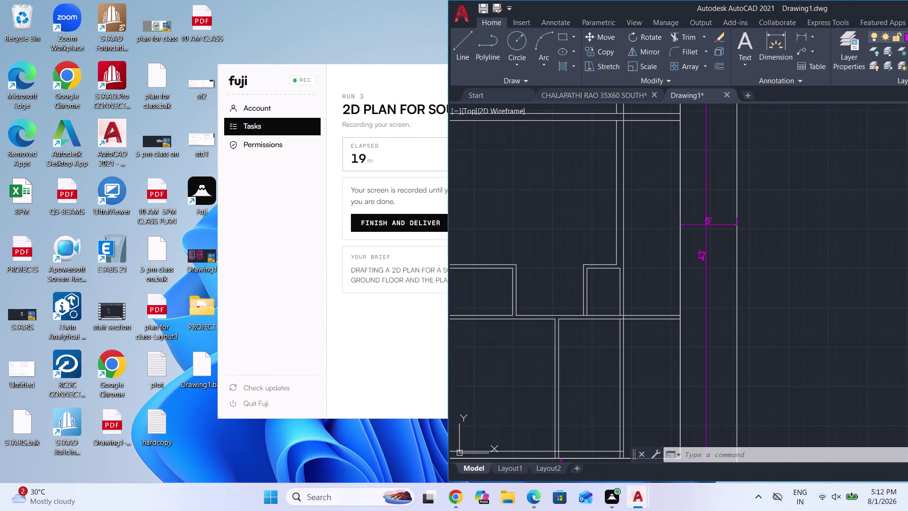
Bring the reference 35x60 floor plan PDF forward in Edge, zoom in, then fit the page.
click(528, 503)
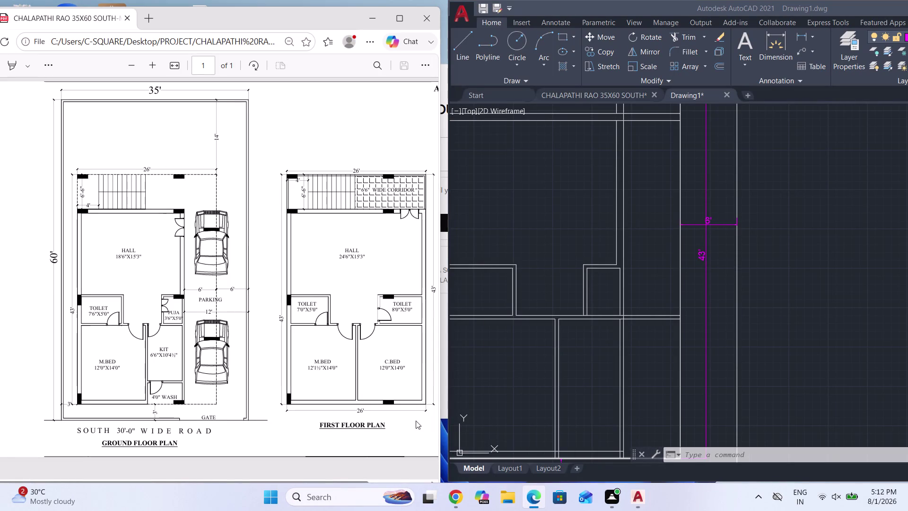
scroll(down, 3)
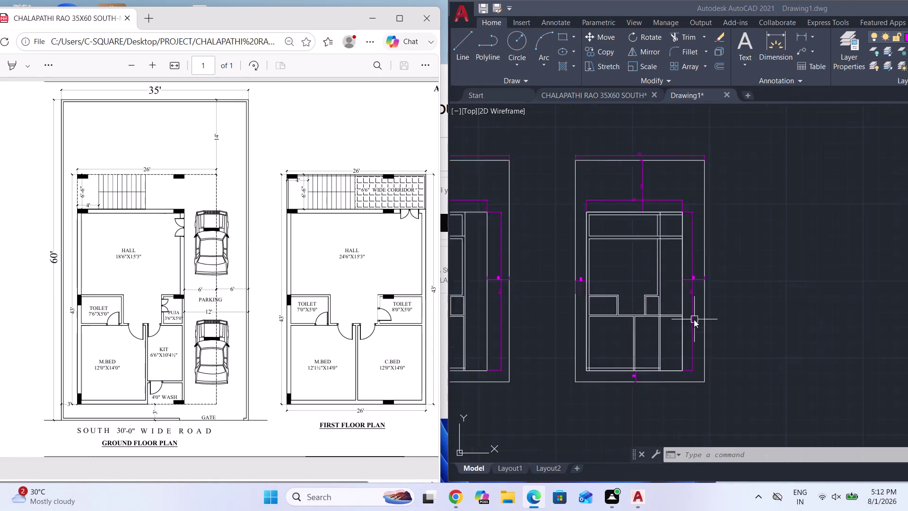
scroll(up, 3)
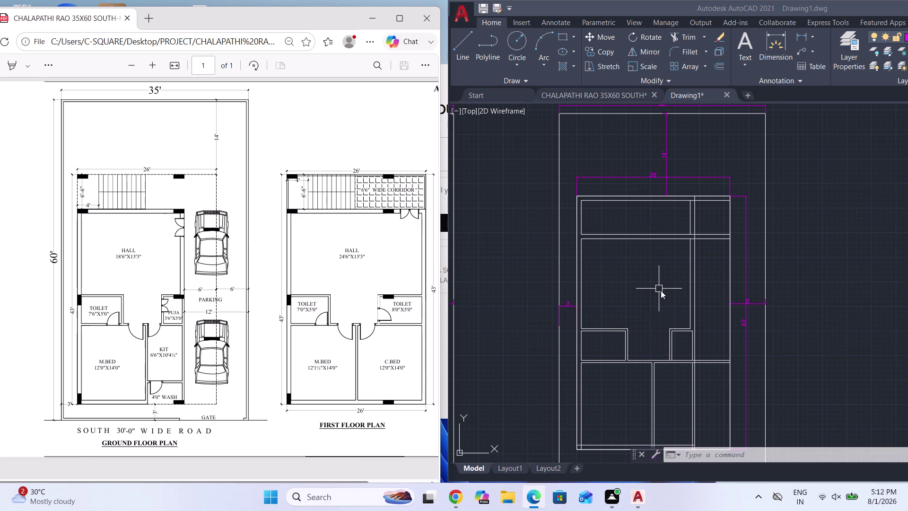
text(TR)
key(Return)
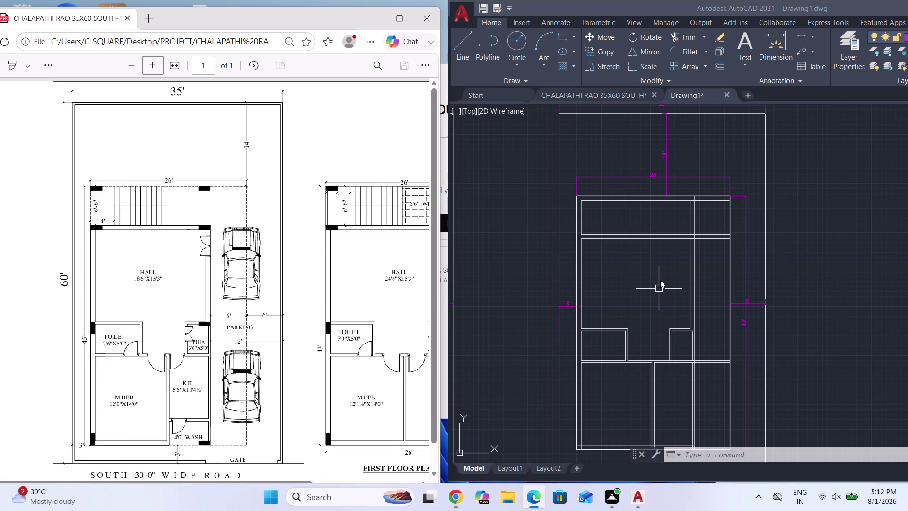
key(Return)
click(535, 236)
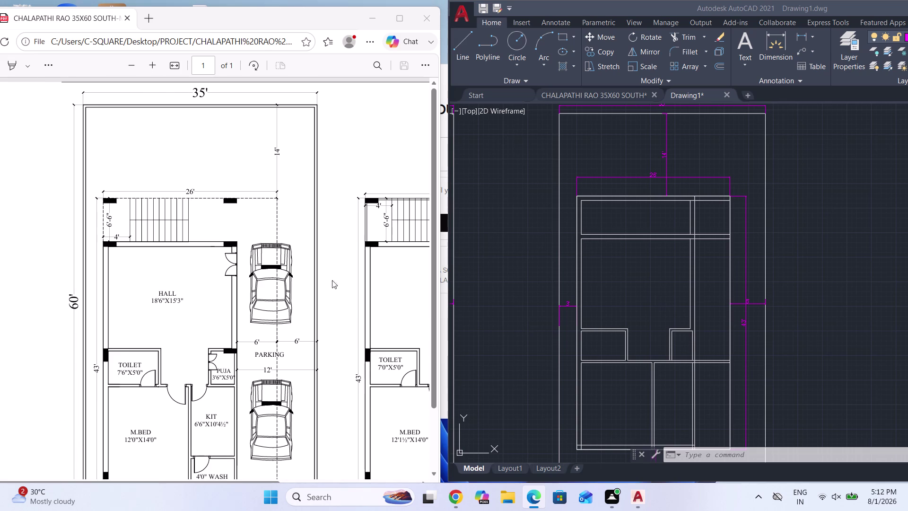
click(135, 64)
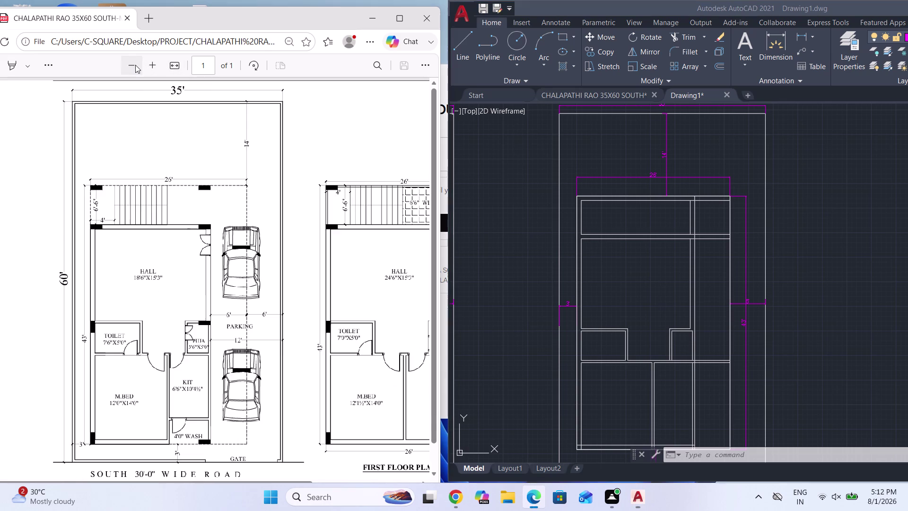
click(135, 65)
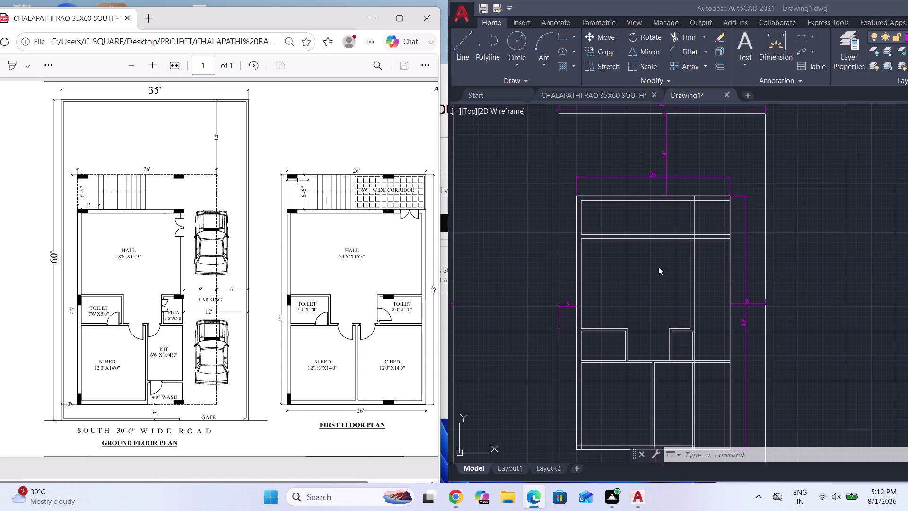
click(658, 269)
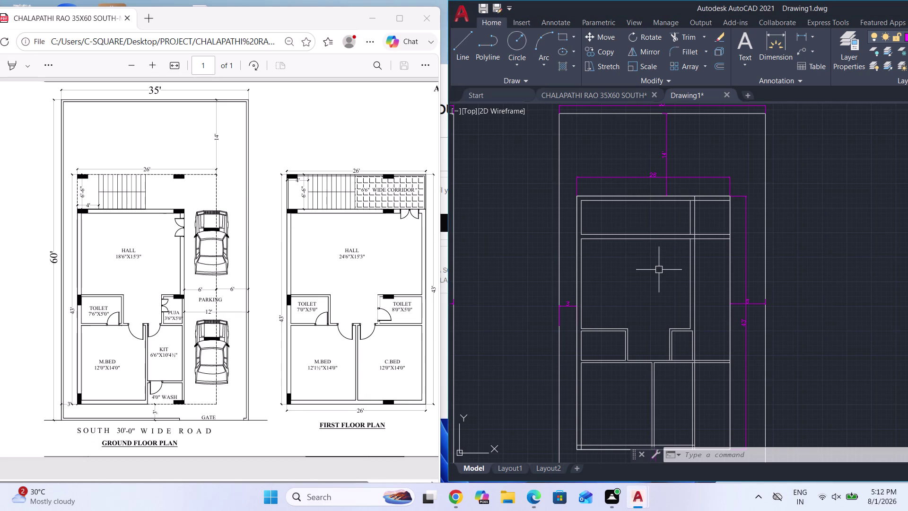
Trim two overhanging line ends near the top strip and a fenced group of lines.
text(TR)
key(Return)
key(Return)
scroll(up, 3)
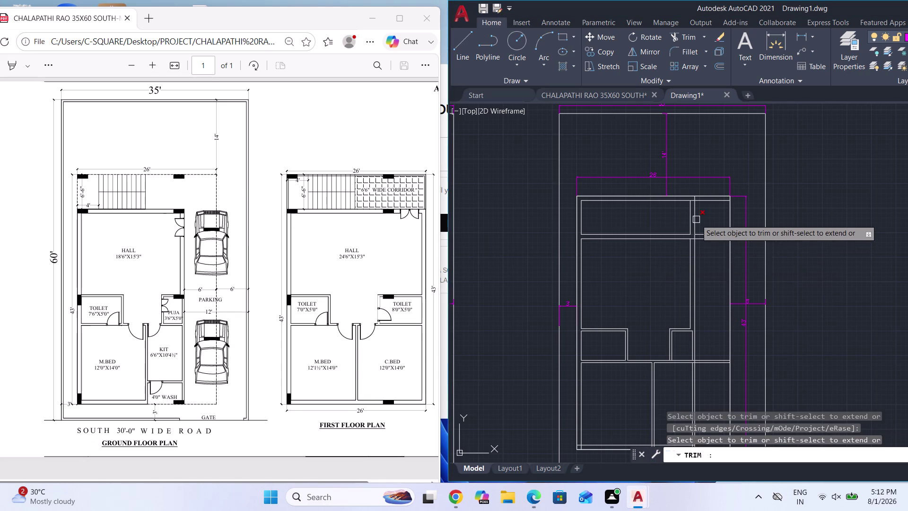
click(704, 216)
click(673, 216)
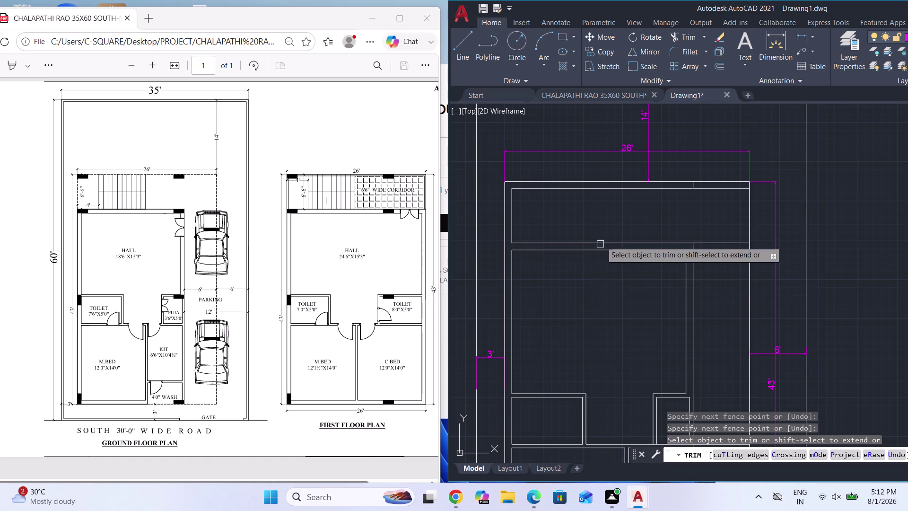
scroll(down, 3)
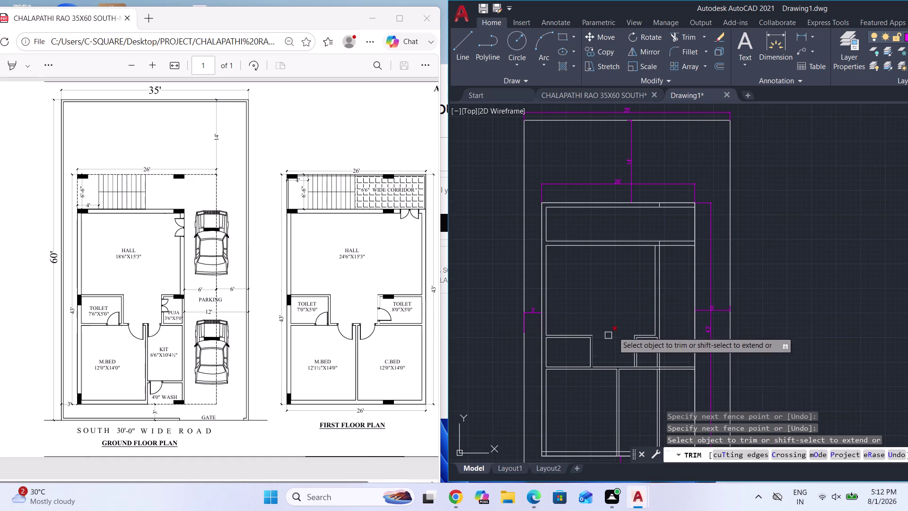
click(629, 300)
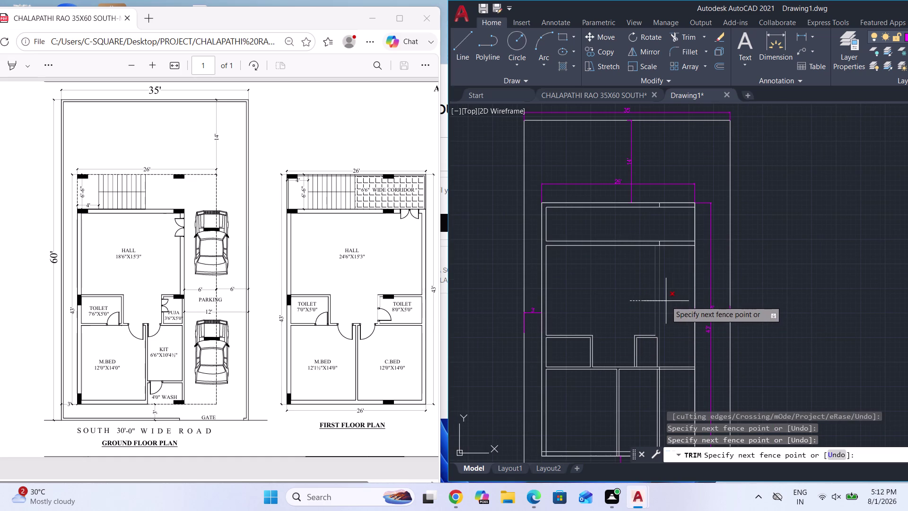
click(666, 301)
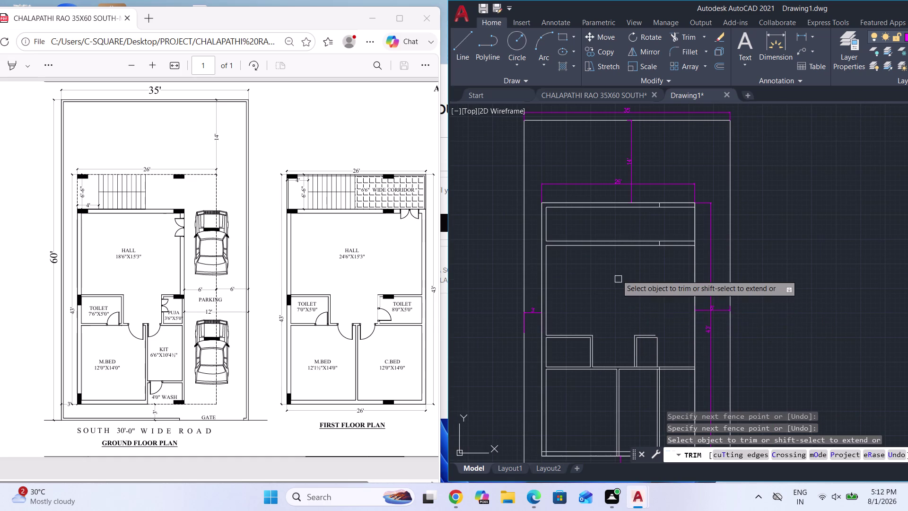
Fence-trim more crossed segments and trim two overhanging lines near the bottom wall.
scroll(down, 3)
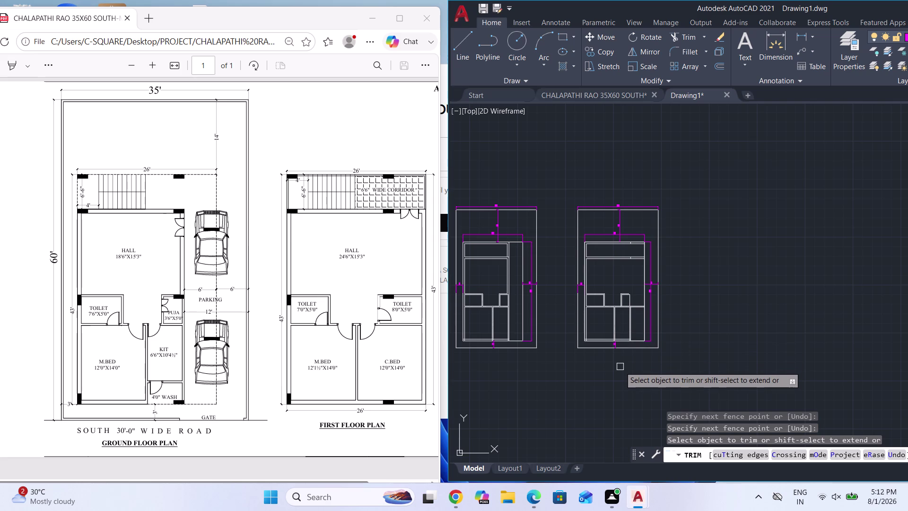
scroll(up, 3)
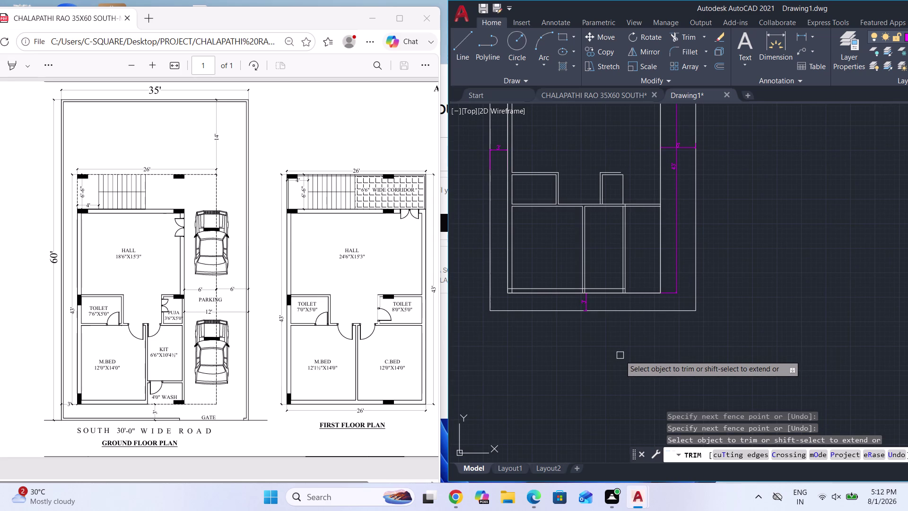
scroll(up, 3)
scroll(up, 3)
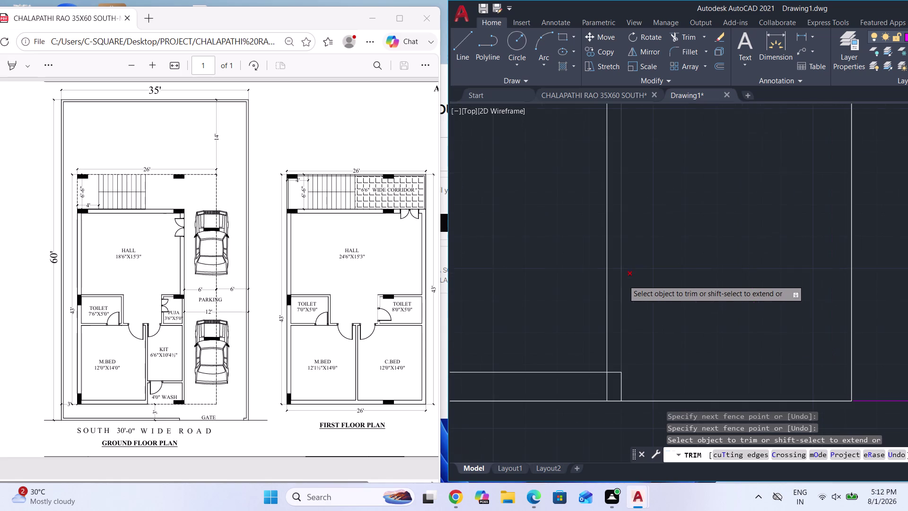
scroll(down, 3)
scroll(down, 3)
click(644, 288)
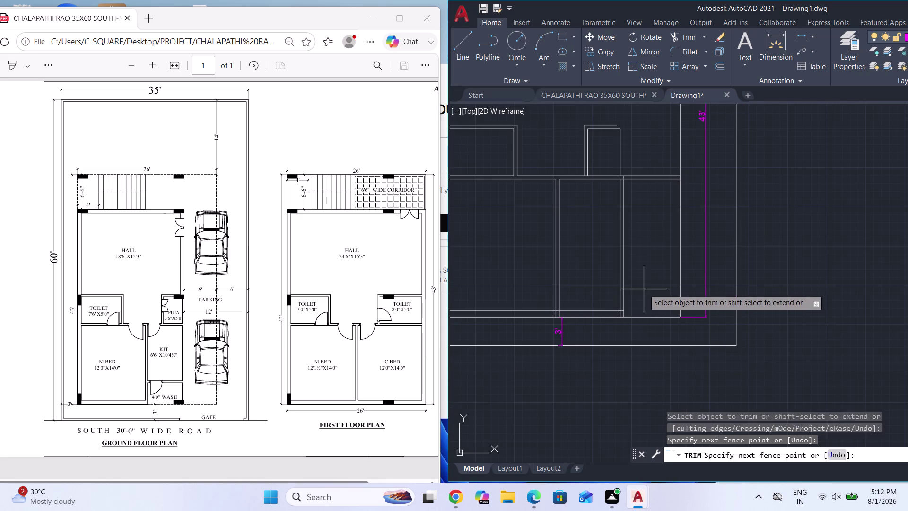
click(607, 264)
scroll(up, 3)
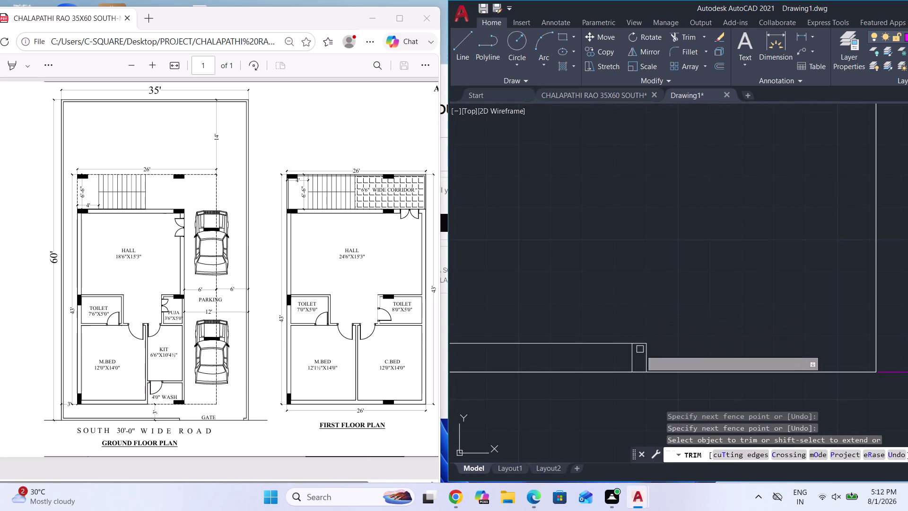
scroll(up, 3)
click(675, 366)
click(610, 371)
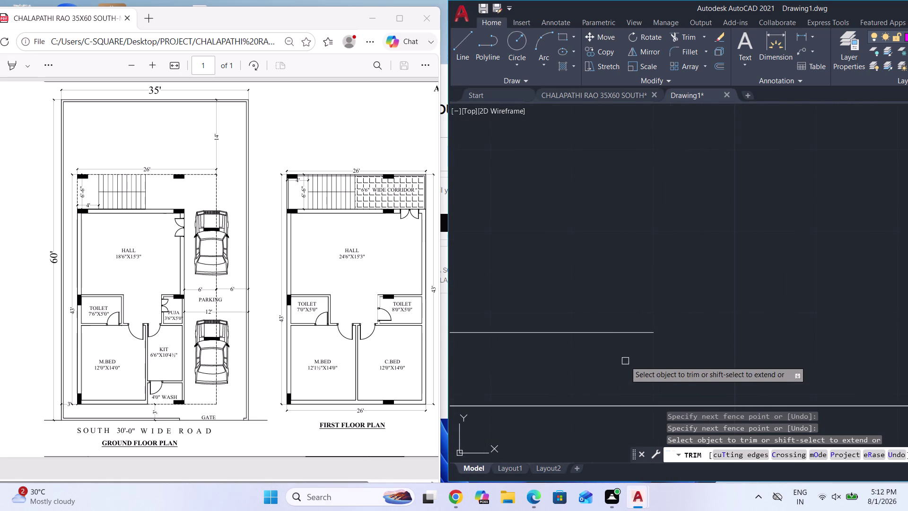
scroll(down, 3)
key(Escape)
Extend the lower horizontal wall line to its boundary.
text(EX)
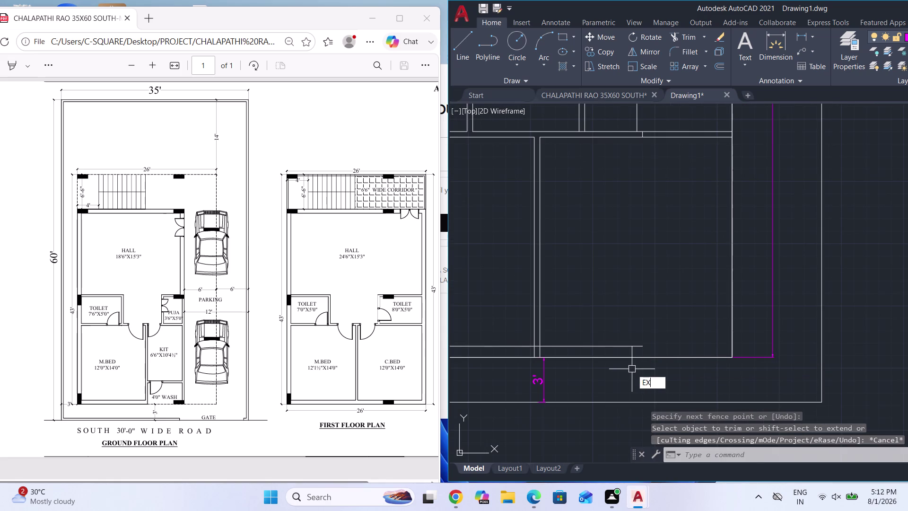
key(Return)
key(Return)
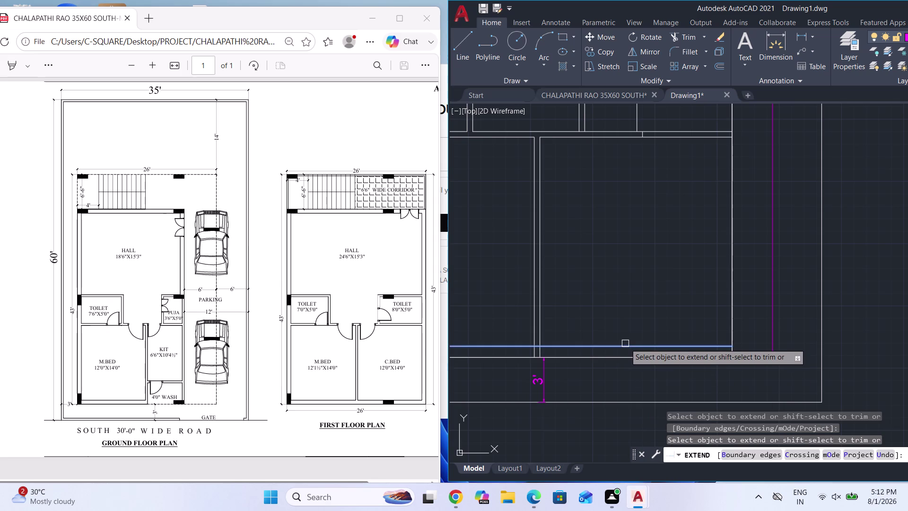
click(625, 344)
scroll(down, 3)
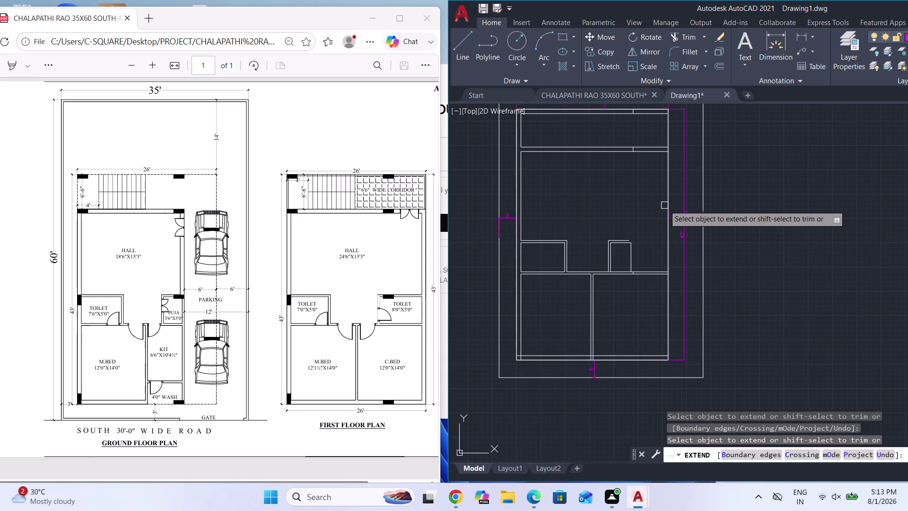
key(Escape)
Offset the right wall line by 9" toward the inside.
key(o)
key(Return)
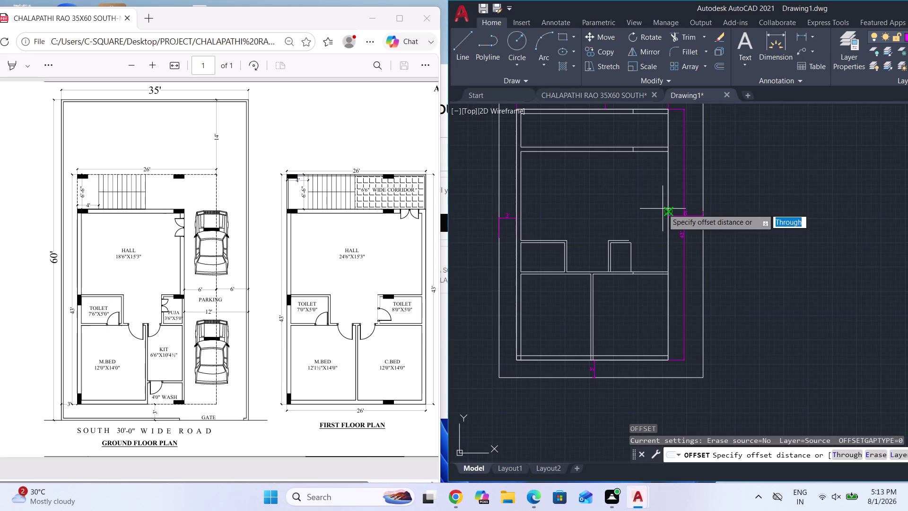
key(9)
key(shift+quotedbl)
key(Return)
click(666, 208)
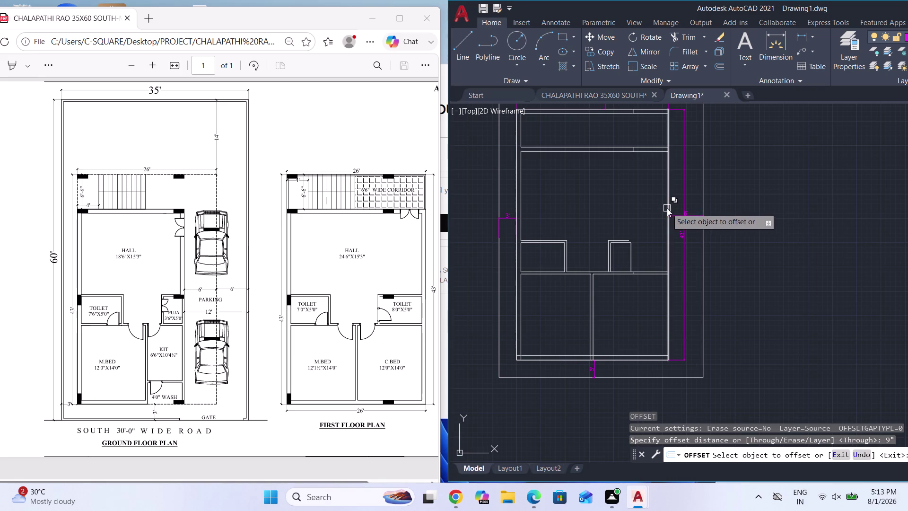
click(707, 252)
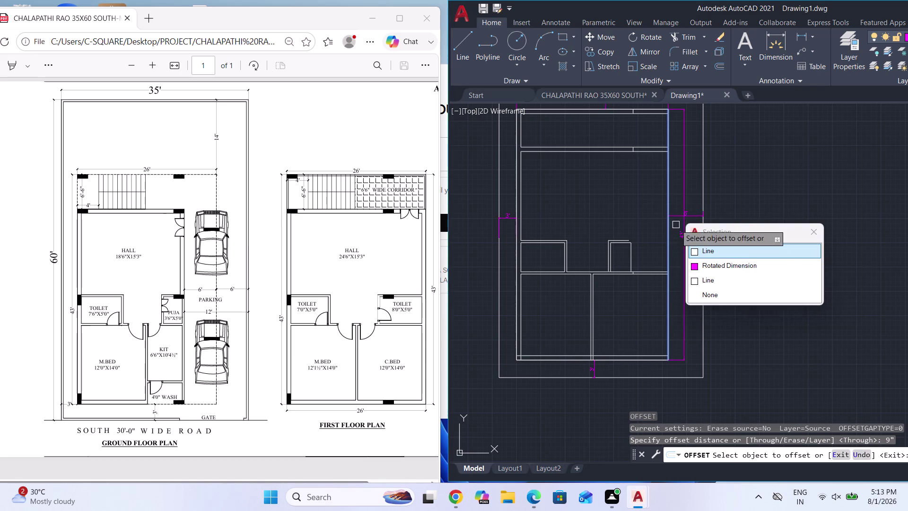
click(709, 252)
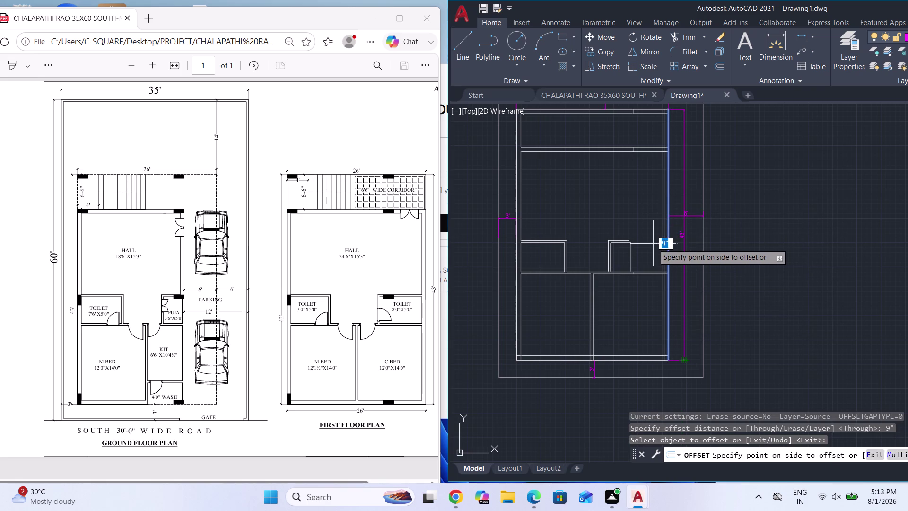
click(653, 243)
key(Escape)
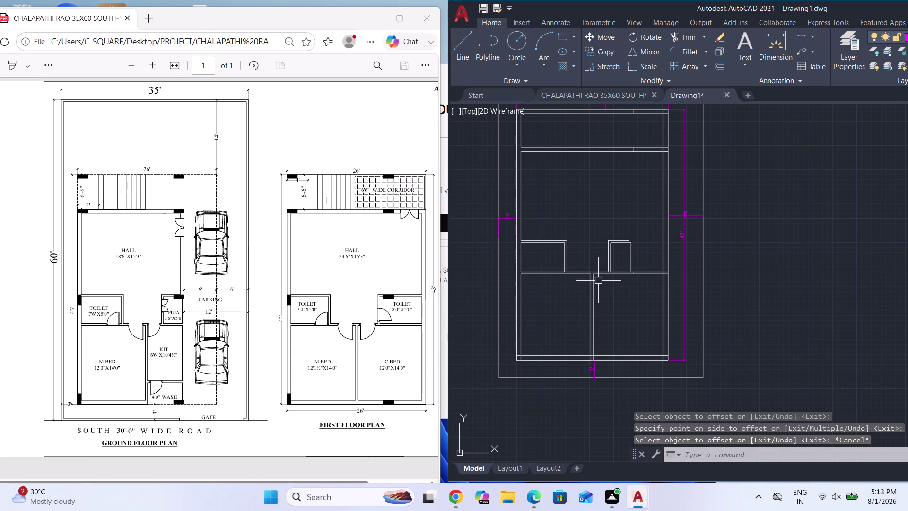
scroll(up, 3)
Erase the stray short line beside the small box.
click(661, 270)
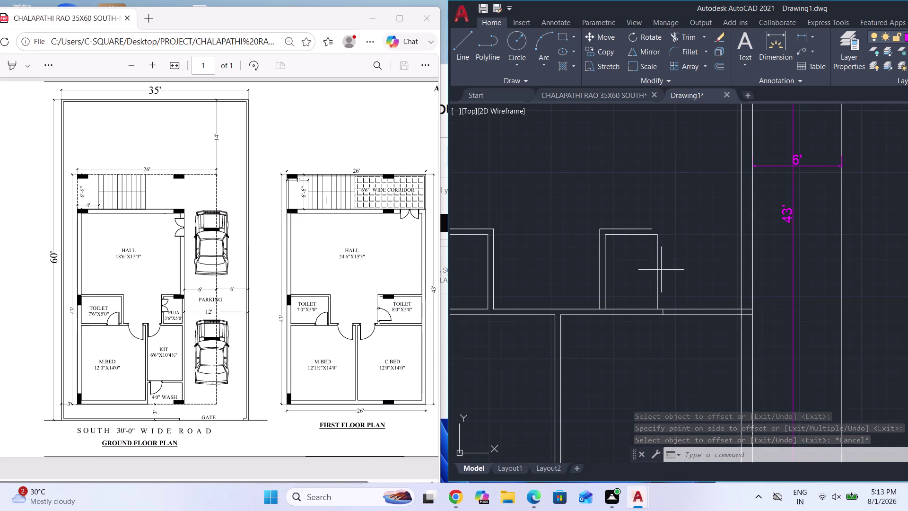
click(651, 271)
key(Delete)
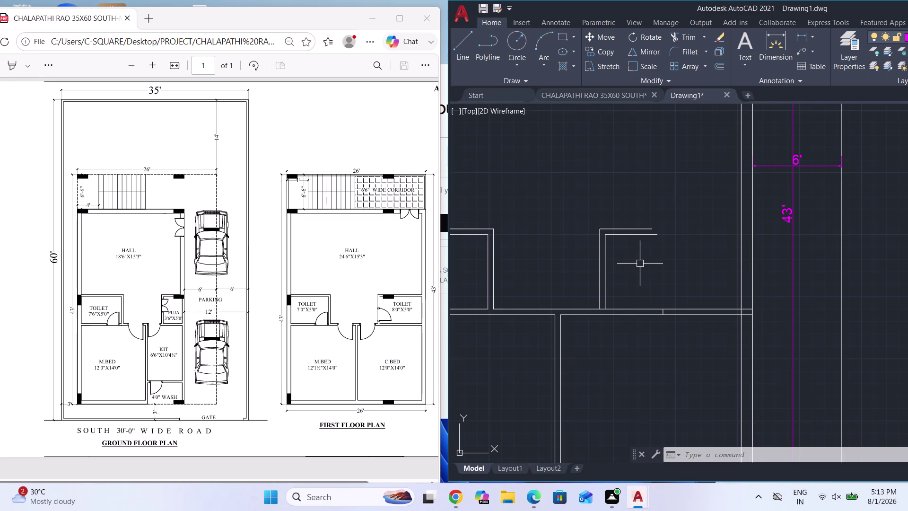
scroll(down, 3)
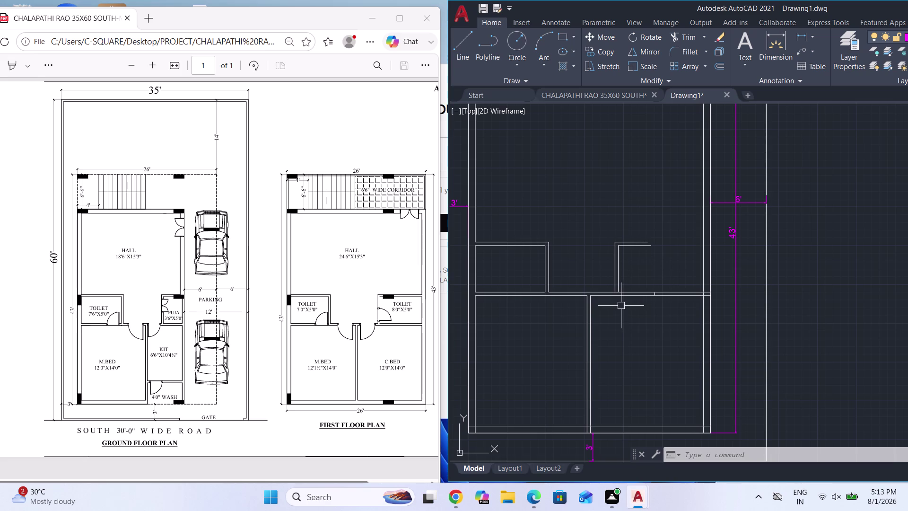
scroll(up, 3)
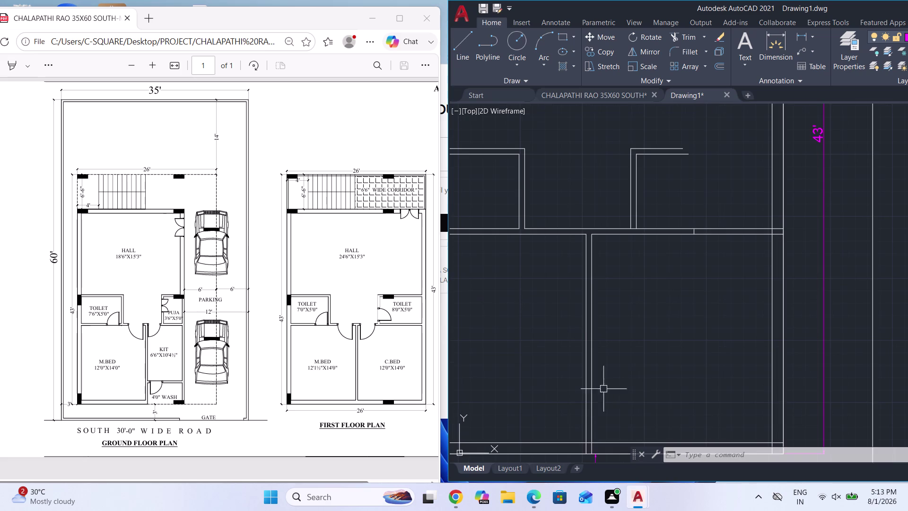
Select the vertical partition and cross-wall lines to check them, then clear the selection.
click(626, 380)
click(565, 362)
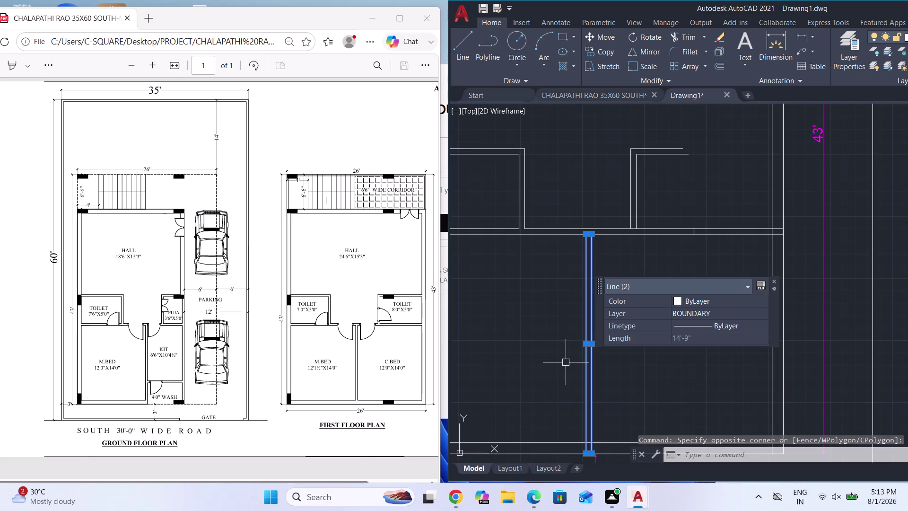
key(Escape)
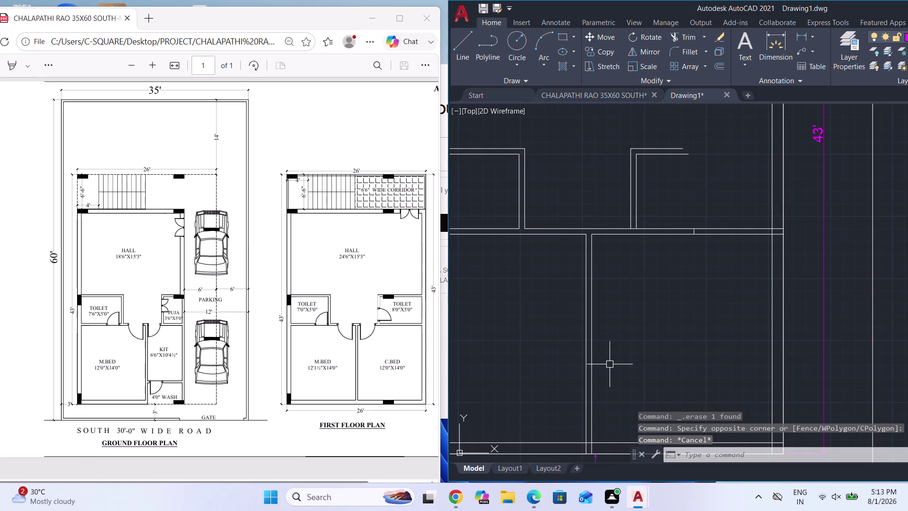
scroll(down, 3)
click(611, 380)
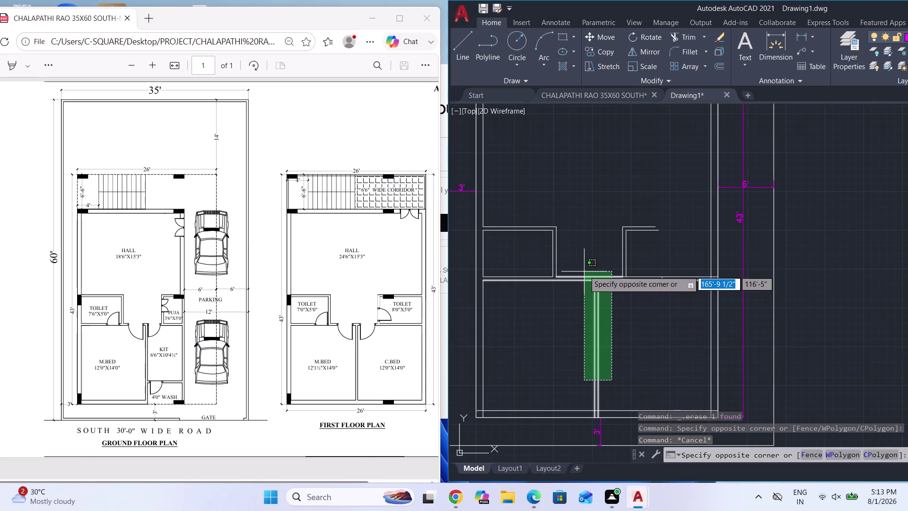
click(583, 269)
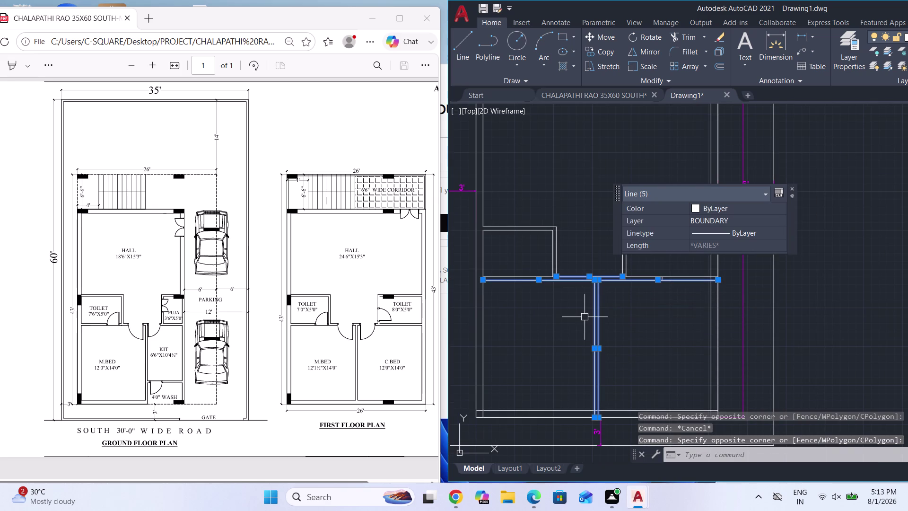
key(s)
key(Escape)
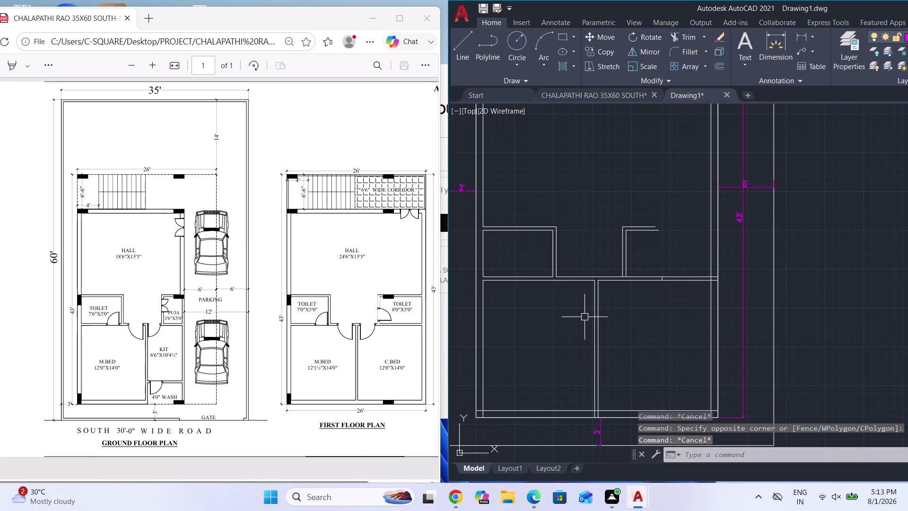
click(799, 34)
scroll(up, 3)
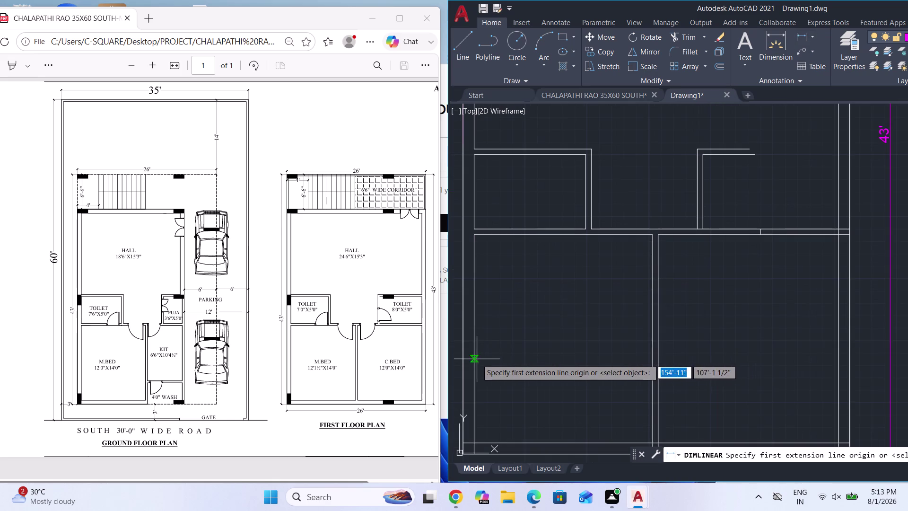
click(475, 352)
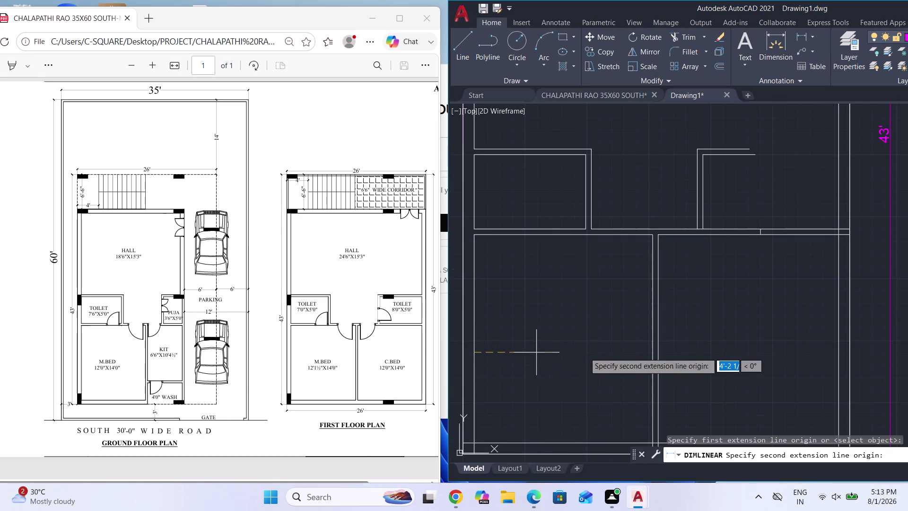
click(651, 349)
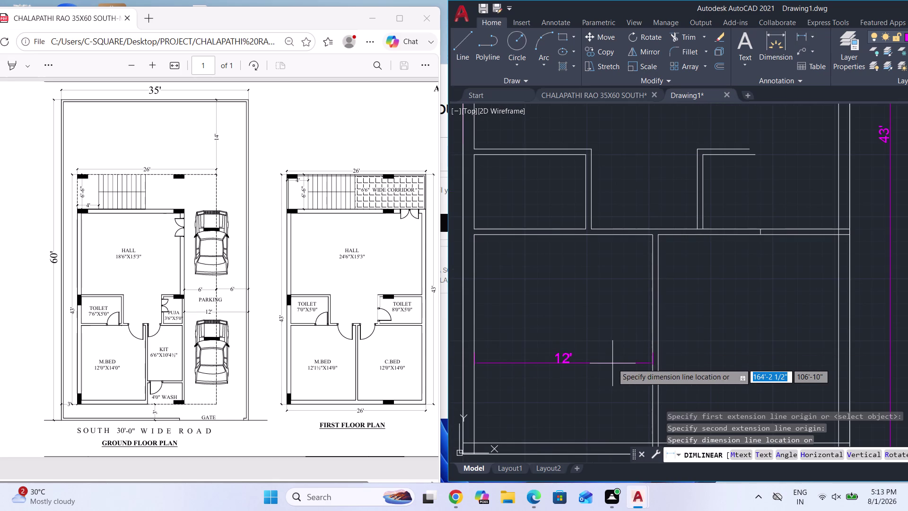
key(space)
scroll(down, 3)
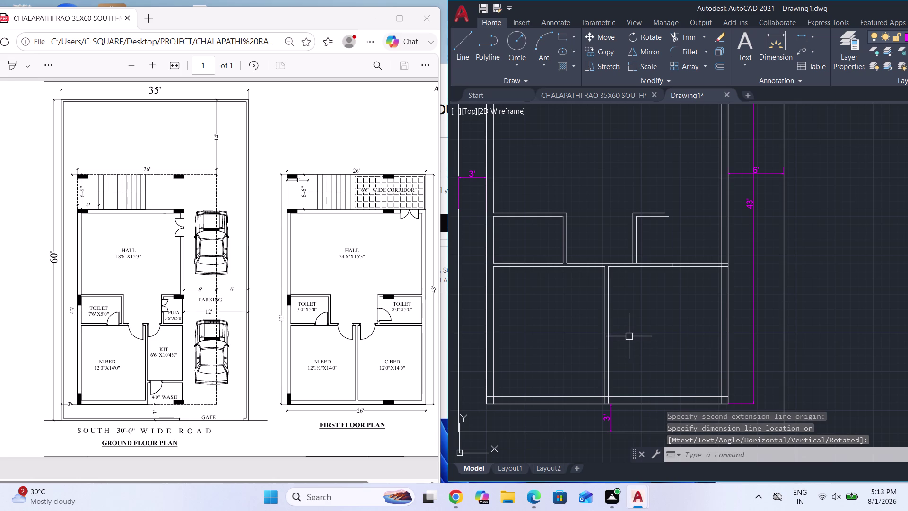
scroll(up, 3)
key(space)
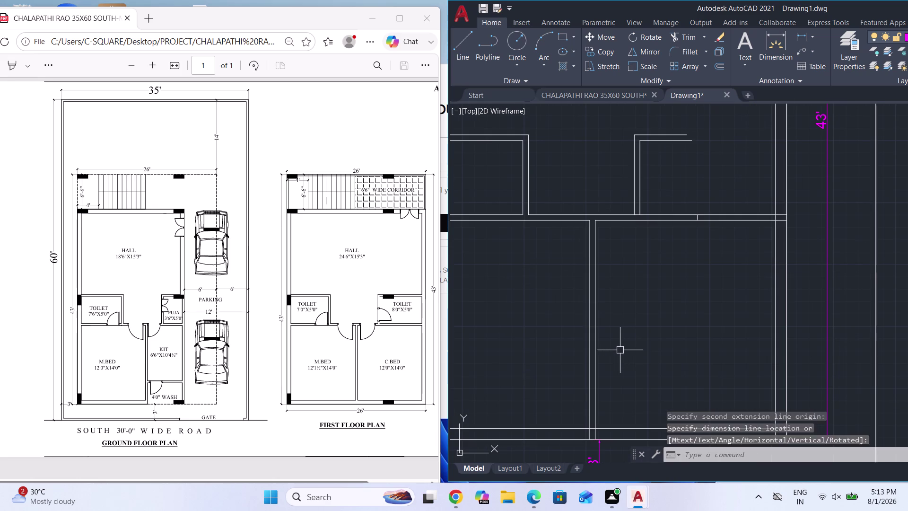
scroll(up, 3)
click(591, 336)
scroll(down, 3)
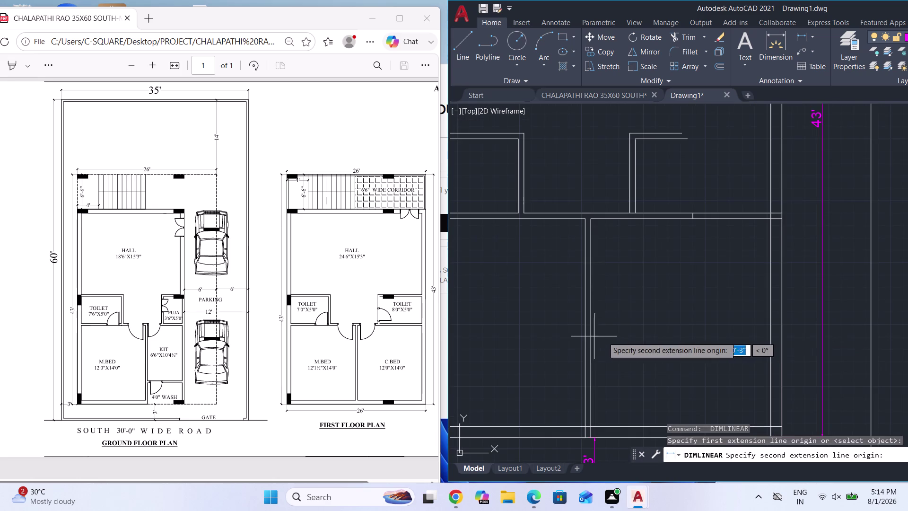
click(770, 337)
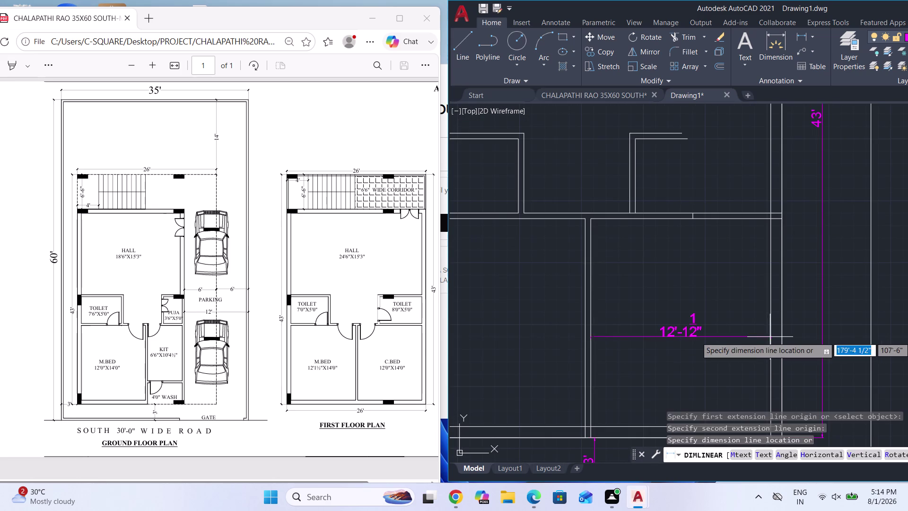
key(space)
click(629, 345)
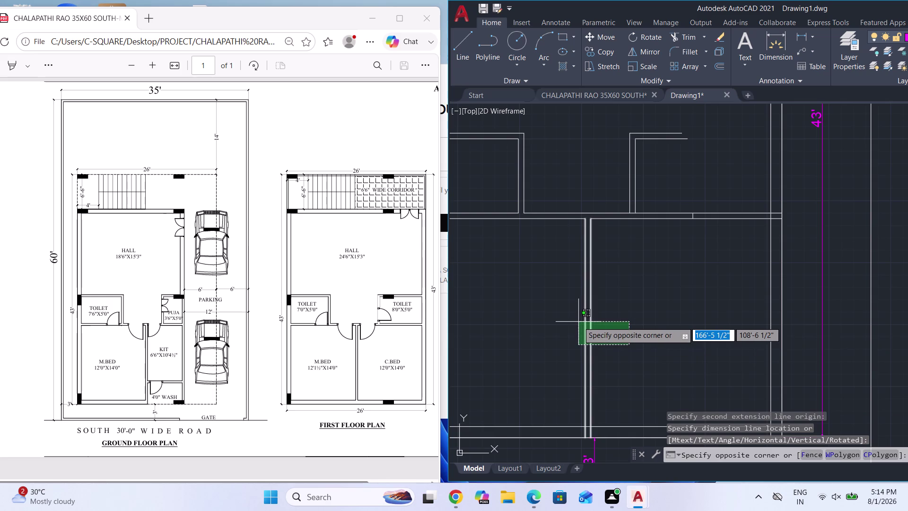
click(567, 211)
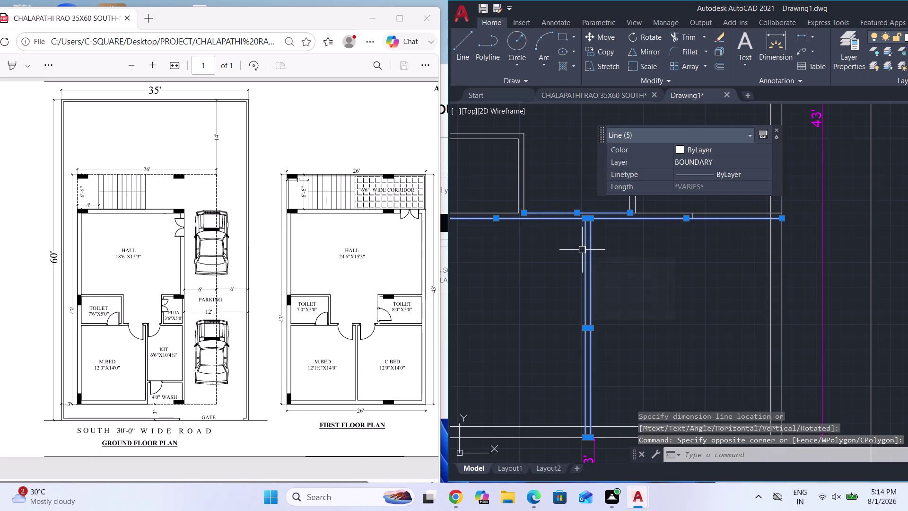
Select both vertical partition lines of the lower rooms and start a move.
key(Escape)
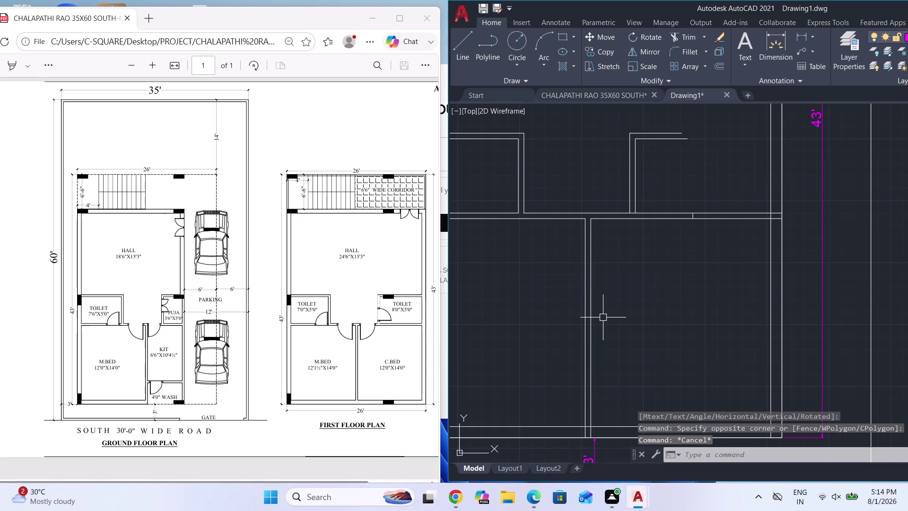
click(603, 317)
click(584, 306)
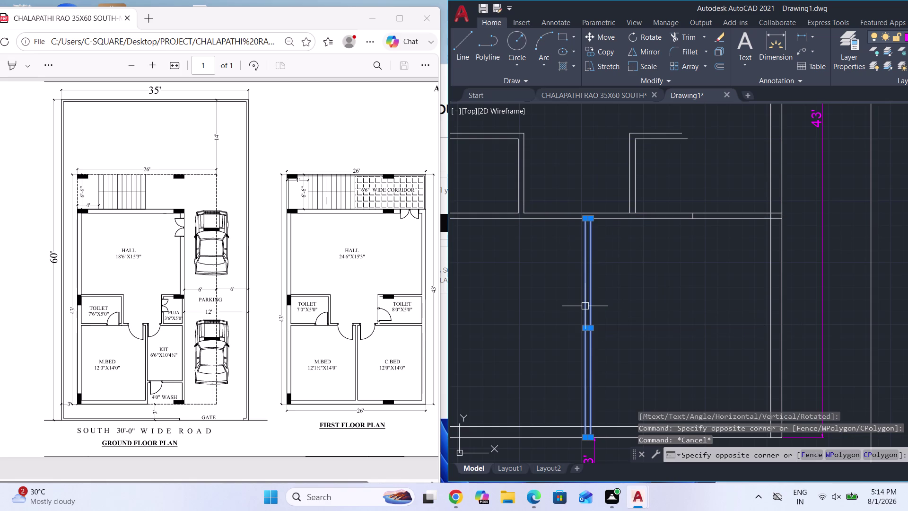
key(m)
key(Return)
scroll(down, 3)
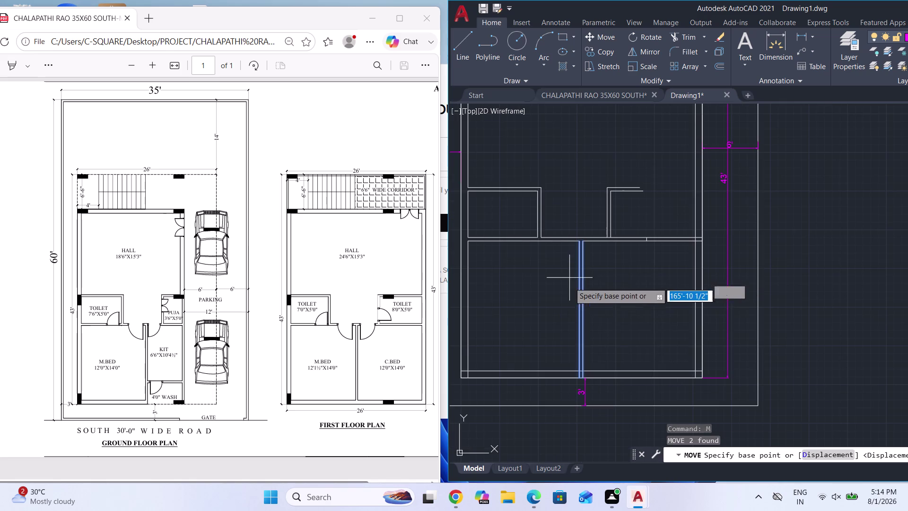
scroll(up, 3)
scroll(up, 3)
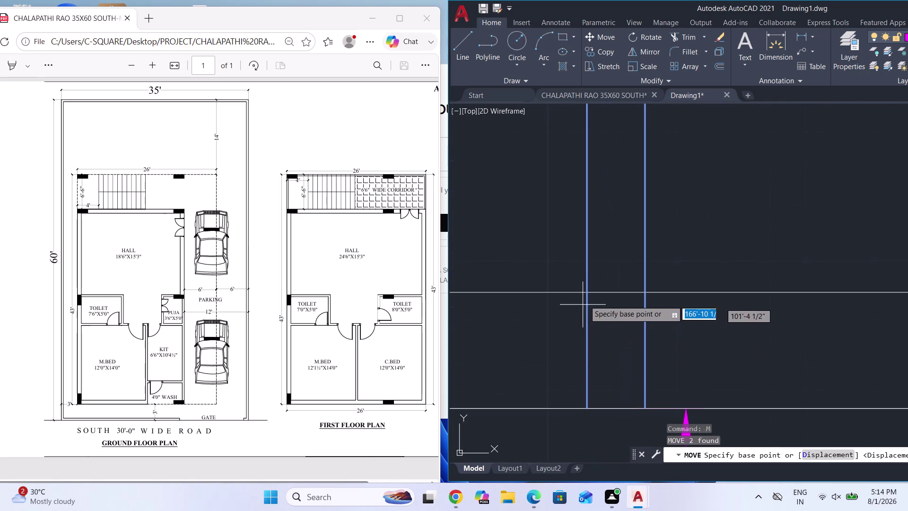
Move the selected partition lines 1.5" from a picked base point.
click(586, 292)
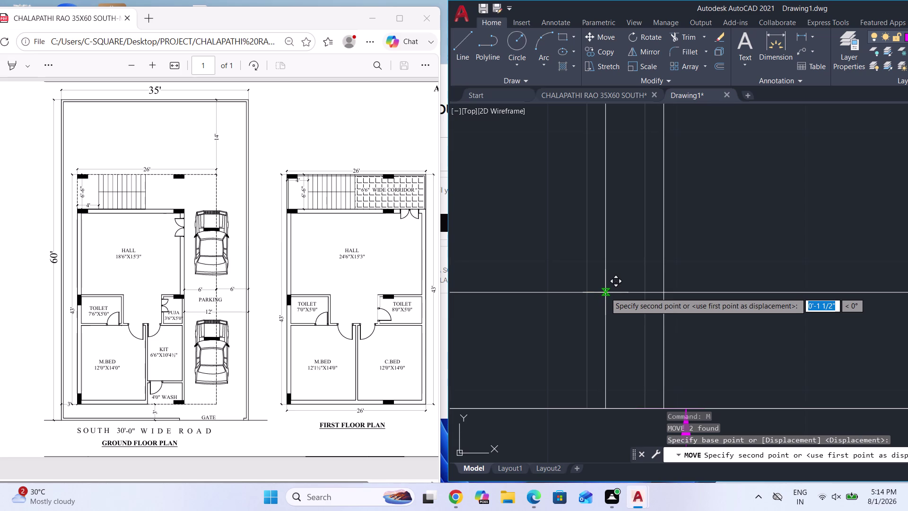
key(1)
key(period)
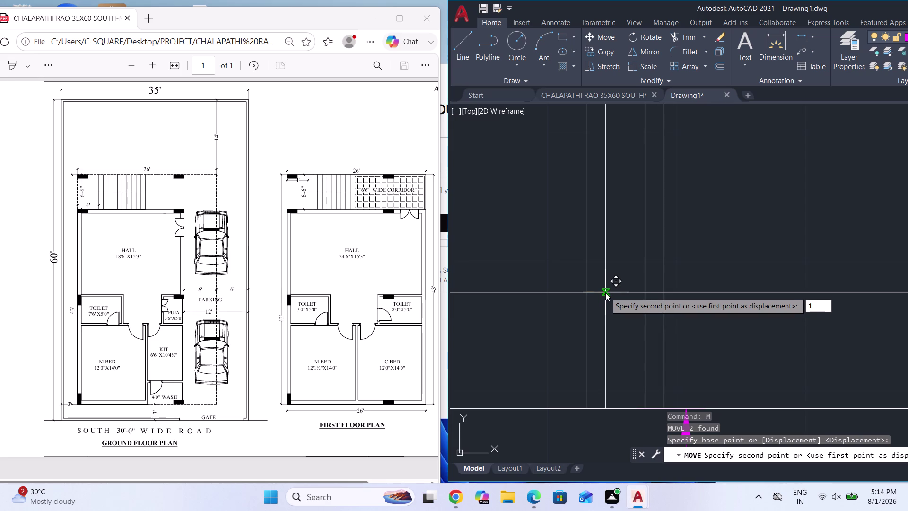
key(5)
key(shift+quotedbl)
key(Return)
scroll(down, 3)
key(Escape)
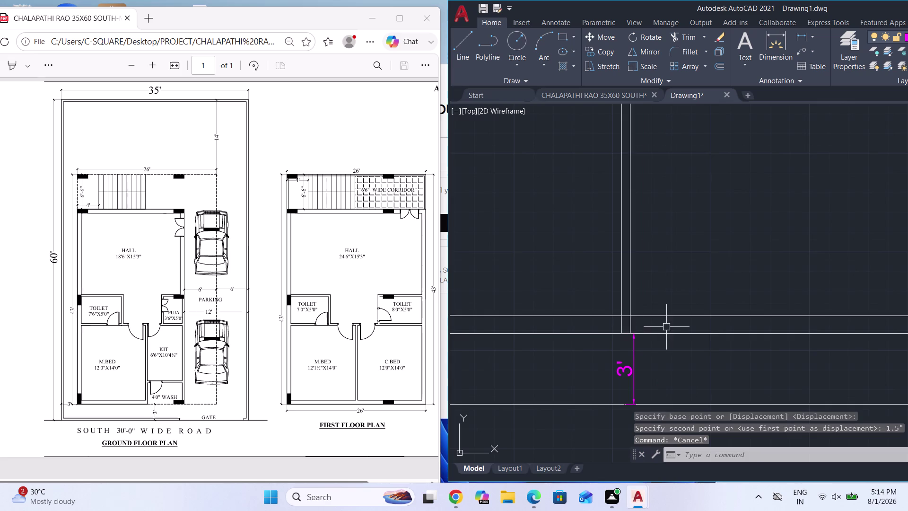
scroll(down, 3)
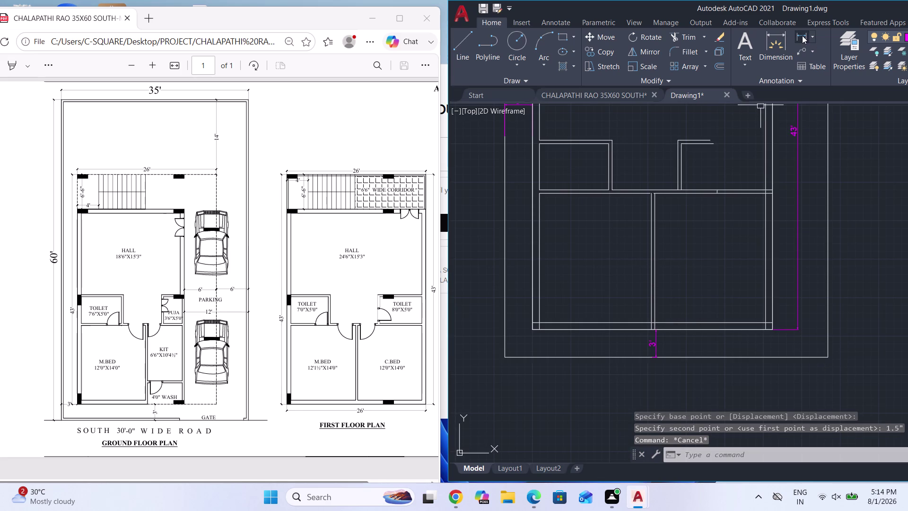
click(802, 36)
click(539, 246)
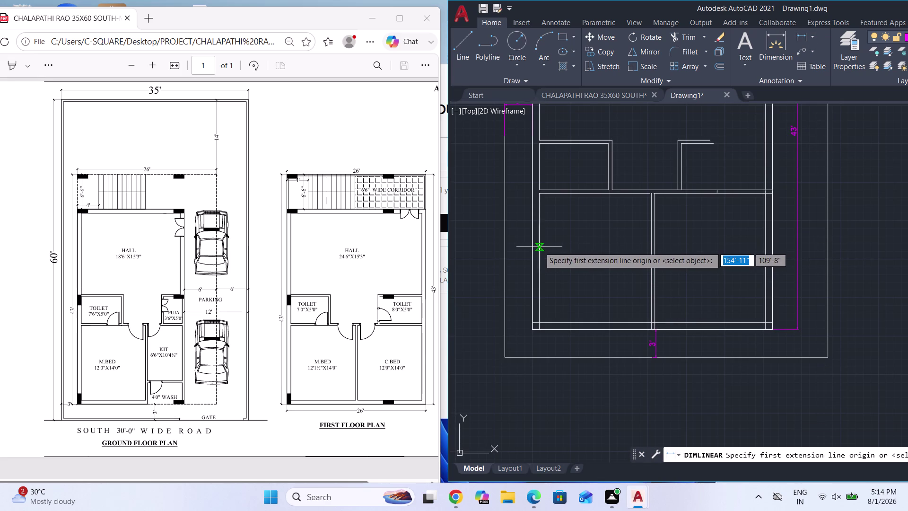
click(649, 249)
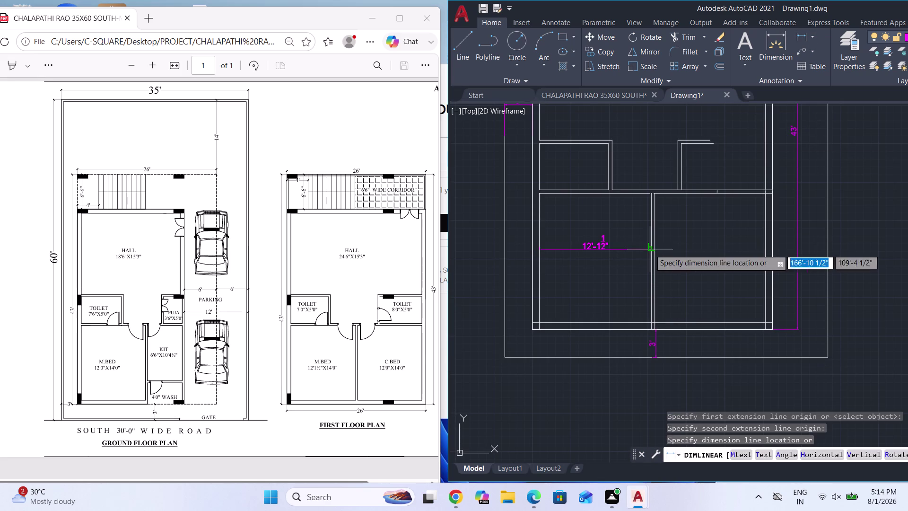
key(Escape)
scroll(down, 3)
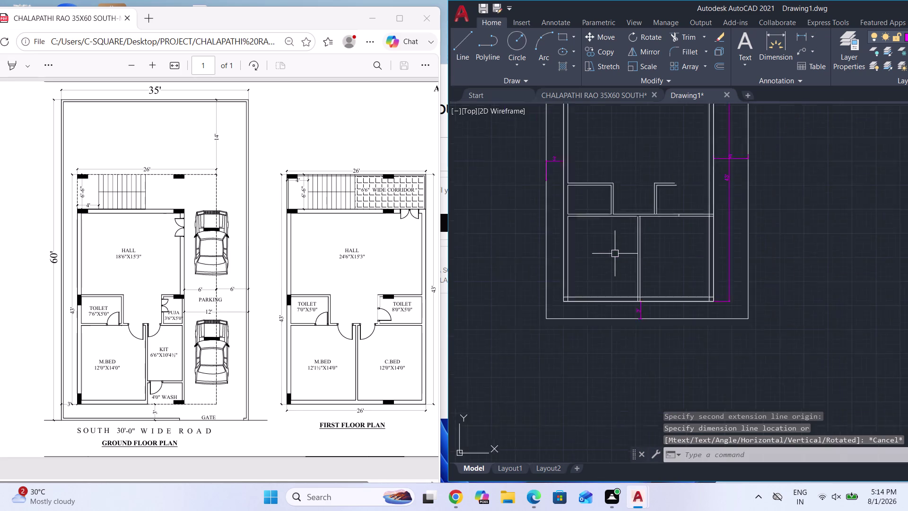
key(space)
scroll(up, 3)
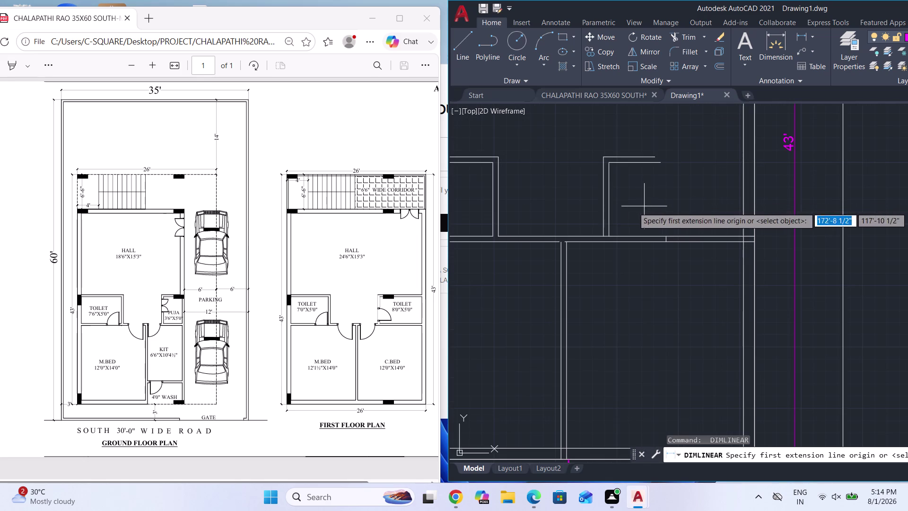
click(609, 198)
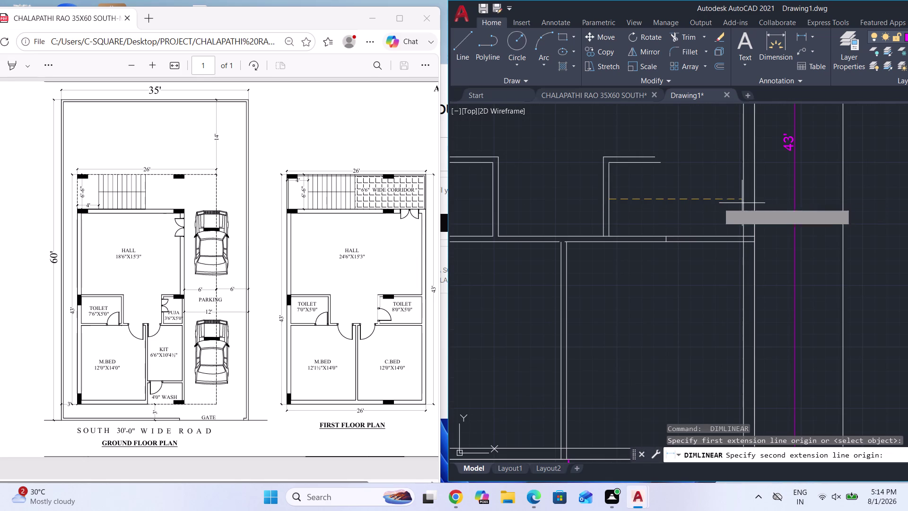
click(744, 202)
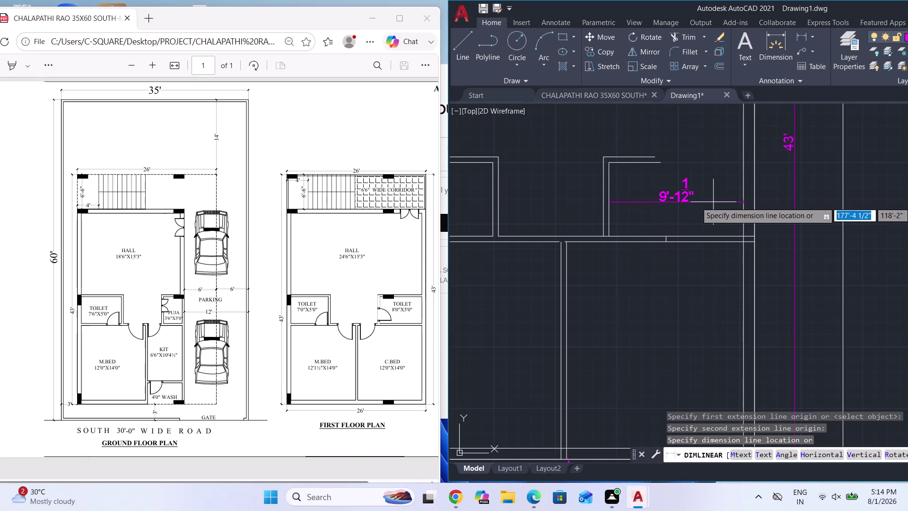
key(space)
click(640, 209)
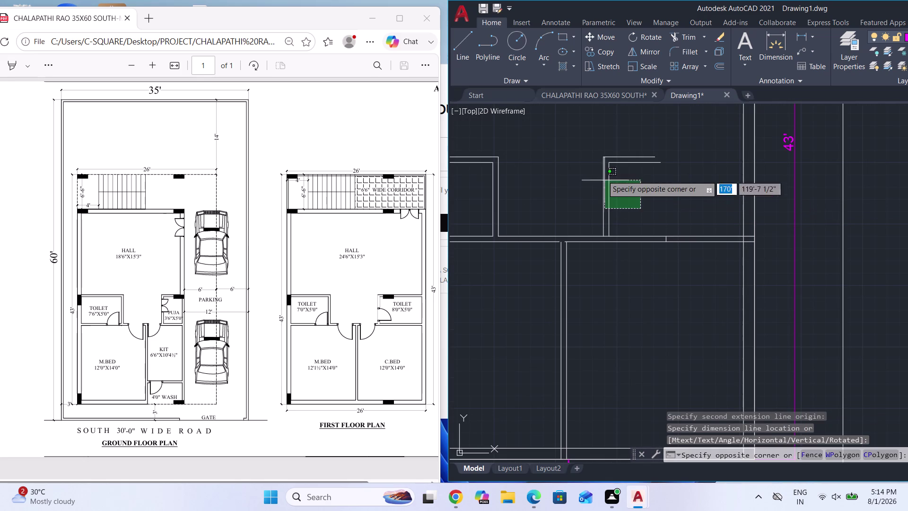
Move the four selected wall-return lines 1.5 from a picked base point.
click(587, 149)
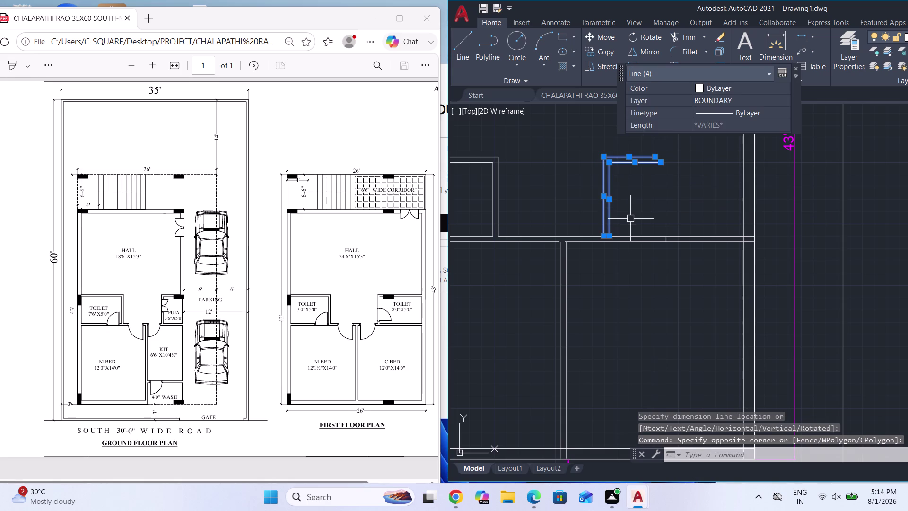
key(m)
key(Return)
scroll(up, 3)
scroll(up, 3)
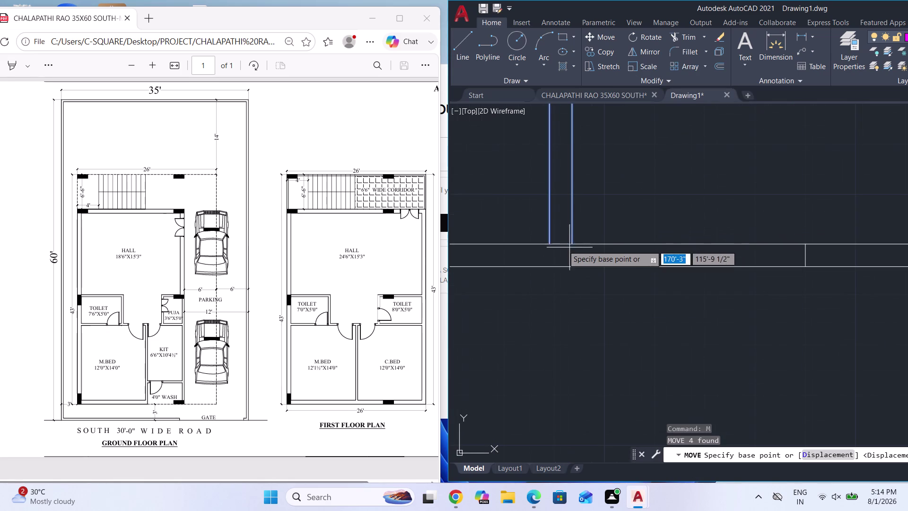
click(548, 244)
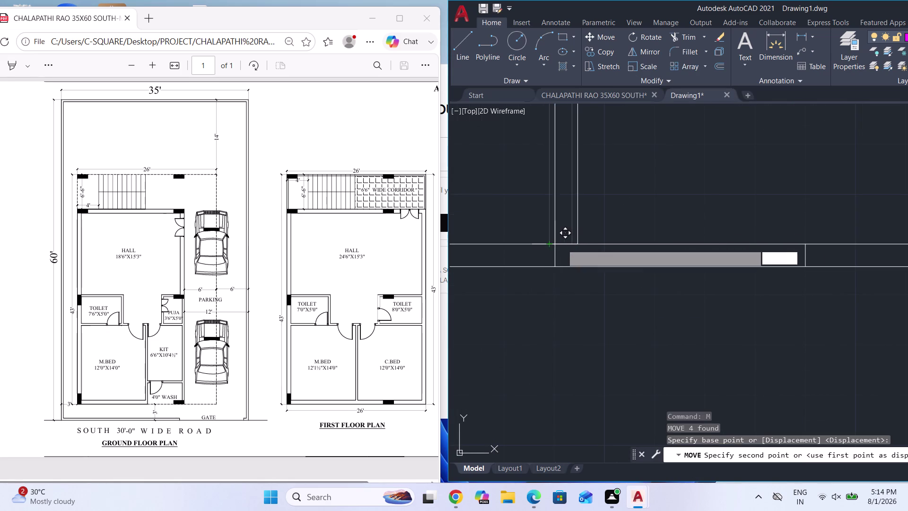
key(1)
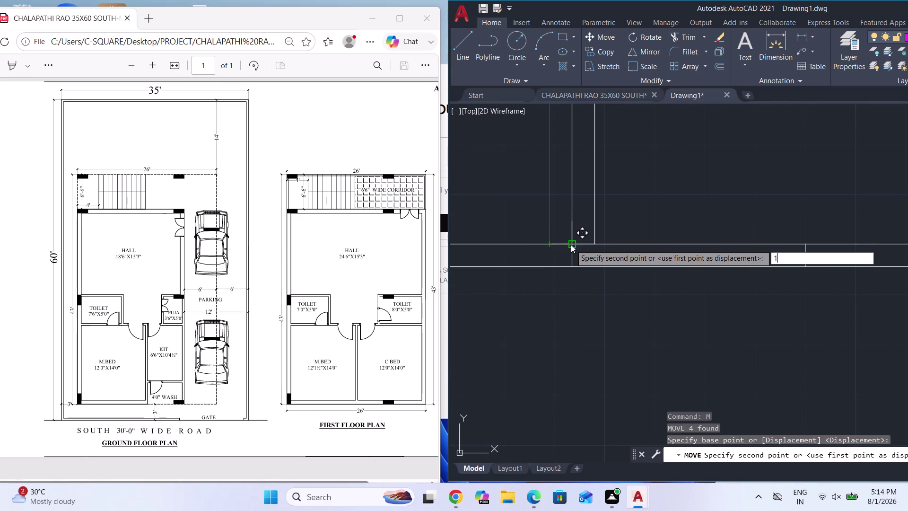
key(period)
key(5)
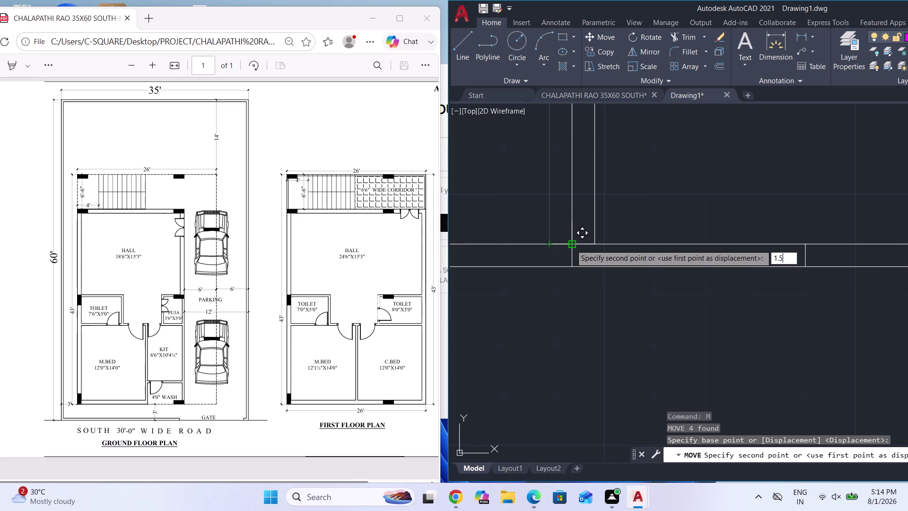
key(apostrophe)
key(Return)
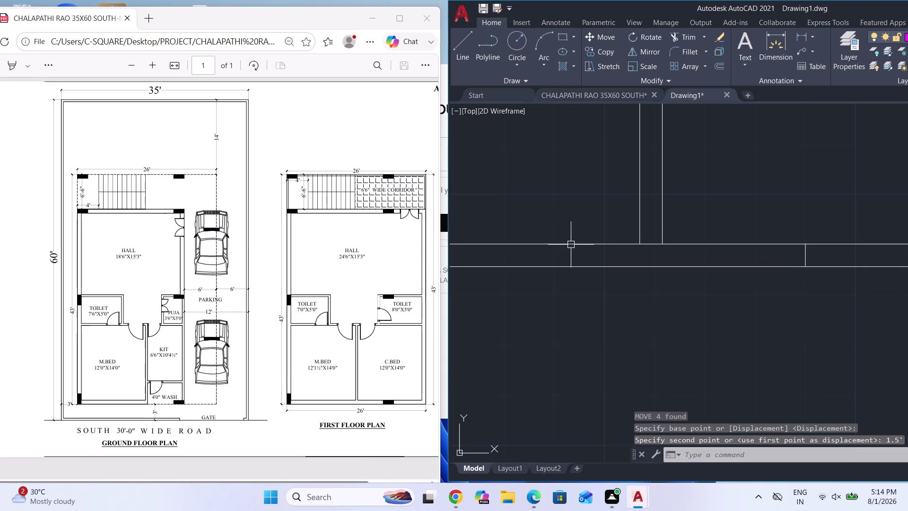
scroll(down, 3)
key(Escape)
Extend the short horizontal wall line and a second wall line to their boundaries.
text(E)
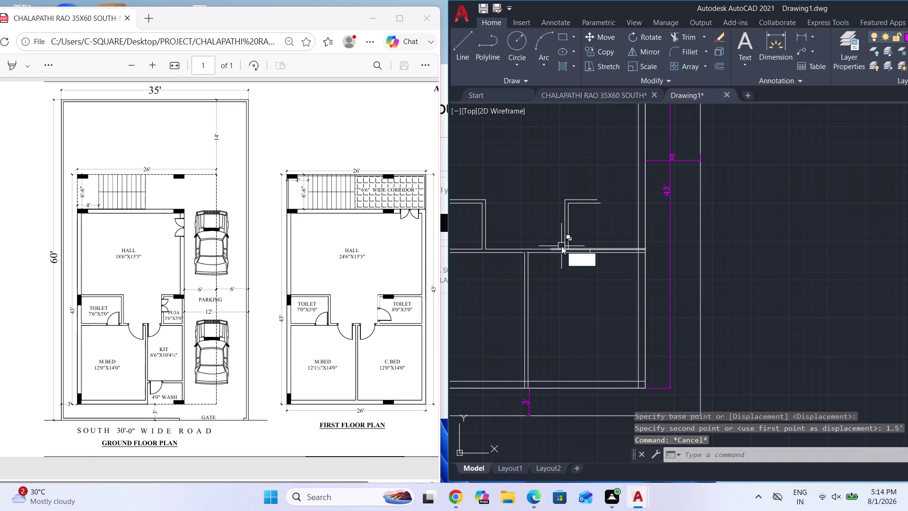
text(X)
key(Return)
key(Return)
scroll(up, 3)
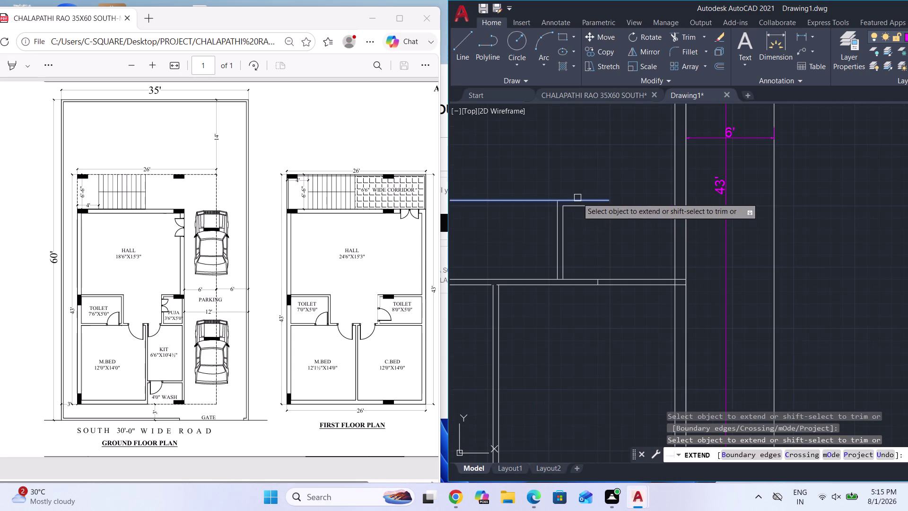
click(598, 200)
click(599, 207)
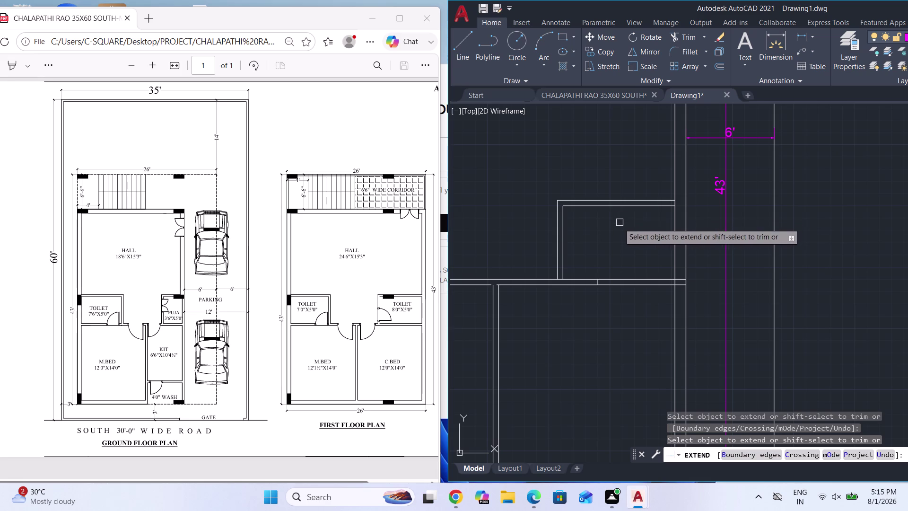
key(Escape)
key(Escape)
key(Escape)
key(Escape)
key(Escape)
key(Escape)
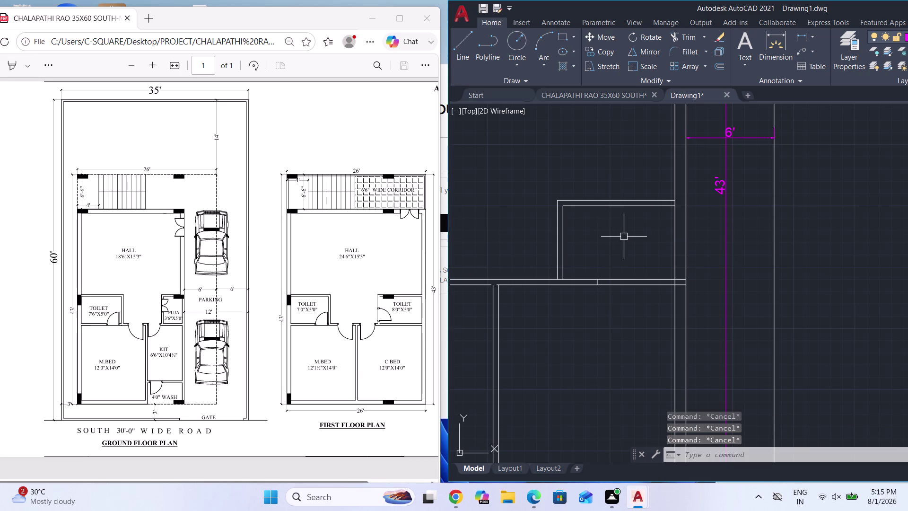
scroll(down, 3)
scroll(down, 3)
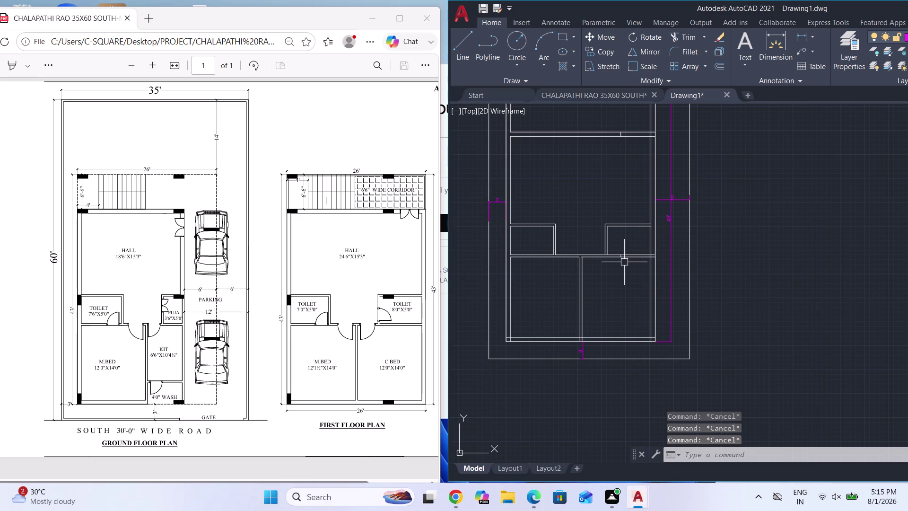
Trim the excess wall line ends at the junctions around the shifted return.
text(TR)
key(Return)
key(Return)
scroll(up, 3)
scroll(up, 3)
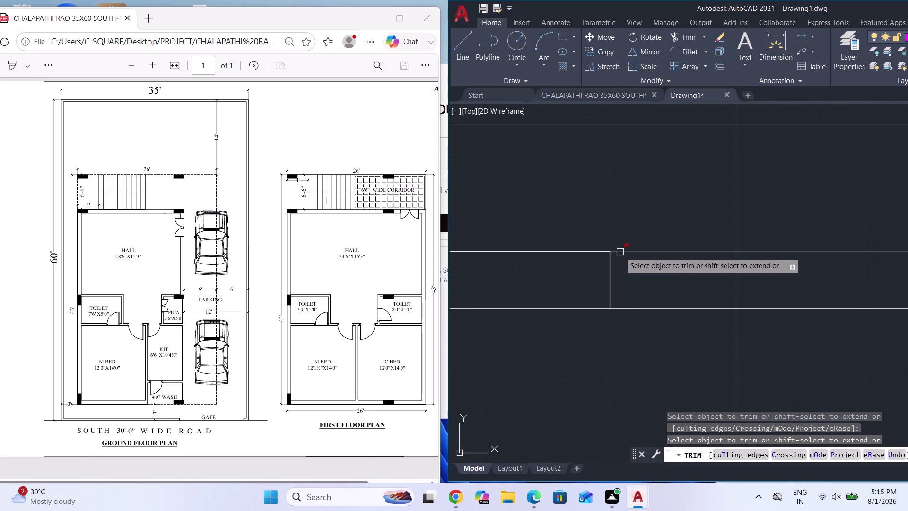
click(632, 279)
click(579, 286)
scroll(down, 3)
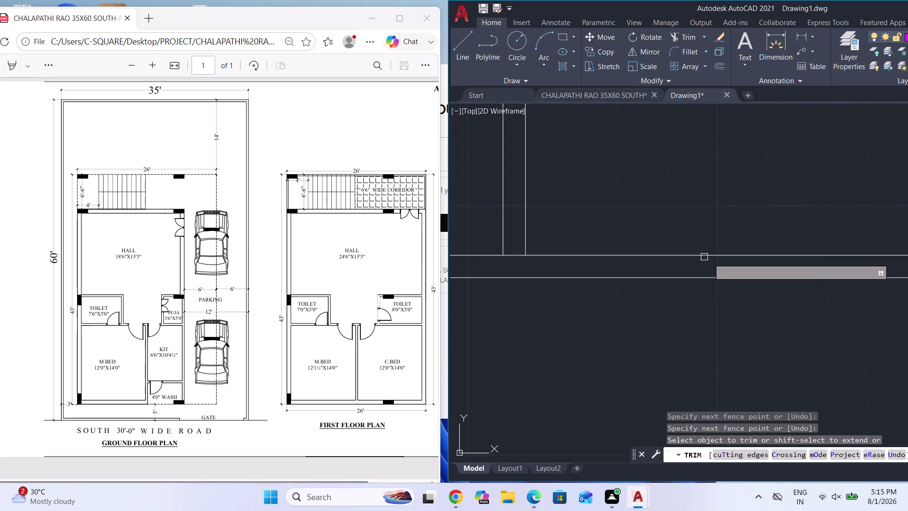
scroll(down, 3)
scroll(down, 3)
scroll(up, 3)
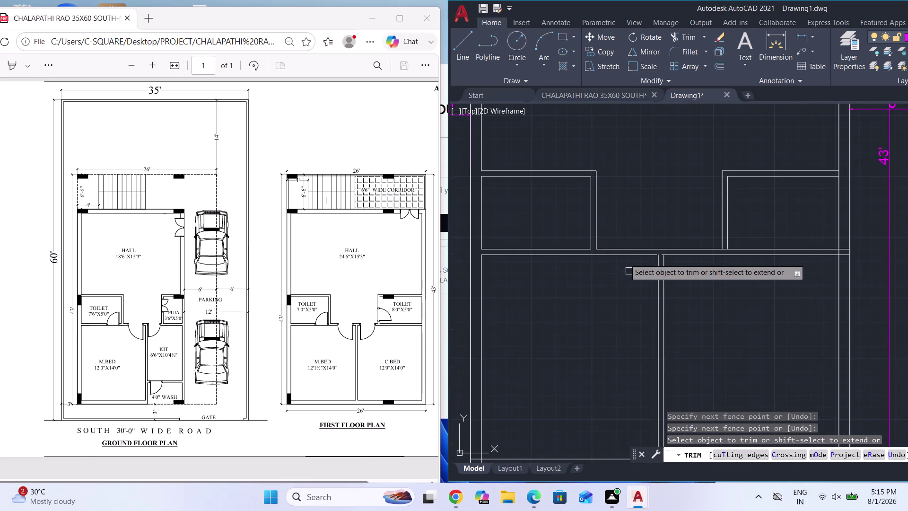
scroll(up, 3)
scroll(up, 3)
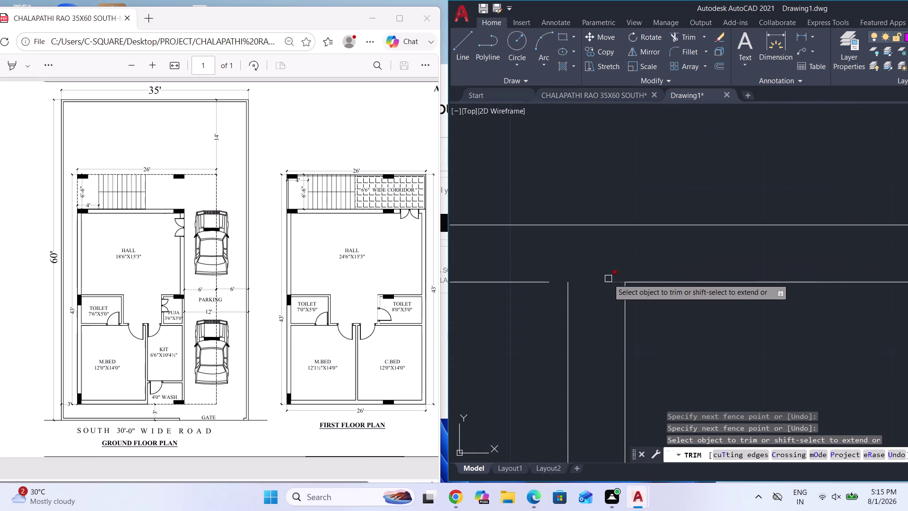
click(609, 283)
key(Escape)
Extend one more wall line to meet its boundary, then zoom out.
text(EX)
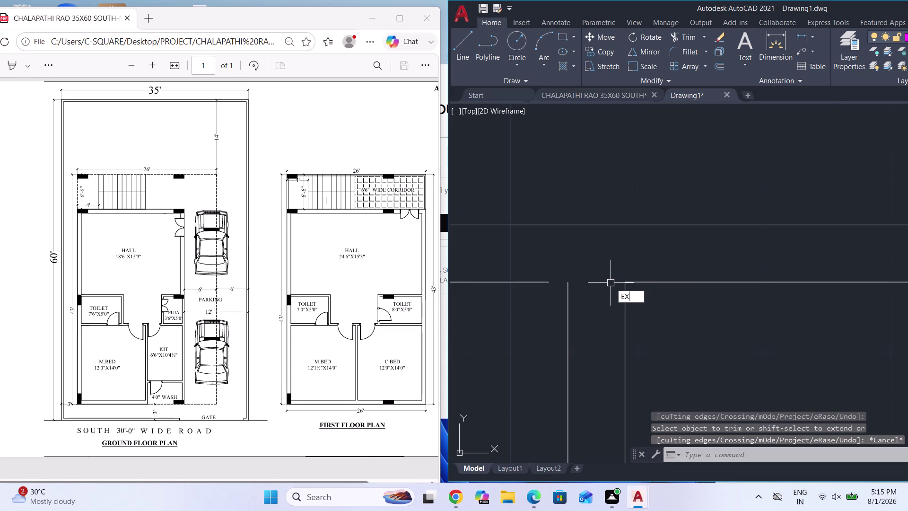
key(Return)
key(Return)
click(536, 283)
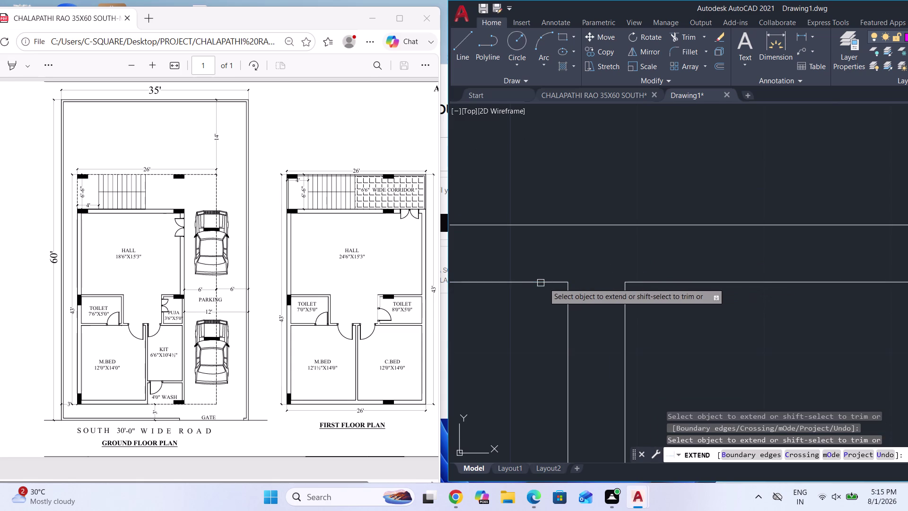
scroll(down, 3)
key(Escape)
scroll(down, 3)
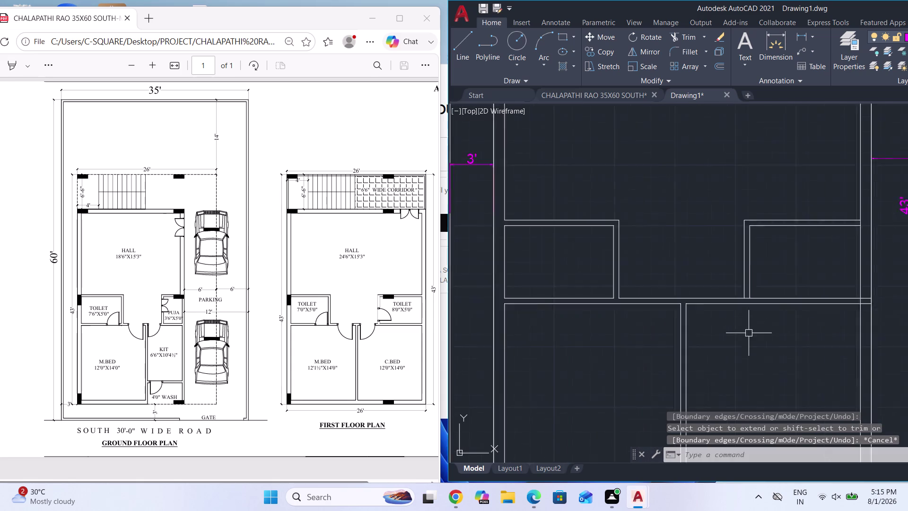
scroll(down, 3)
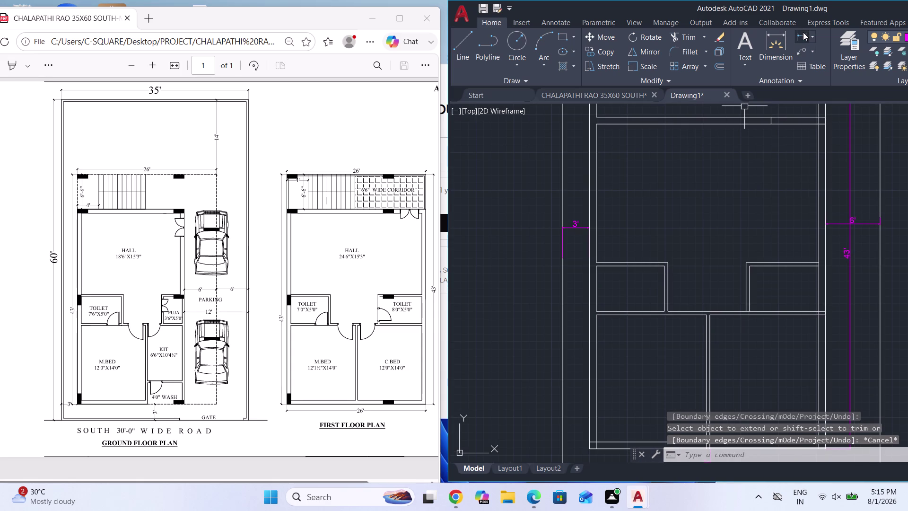
click(803, 32)
Measure the upper-left room's width between its walls, reading 7'-6", and discard the dimension.
scroll(up, 3)
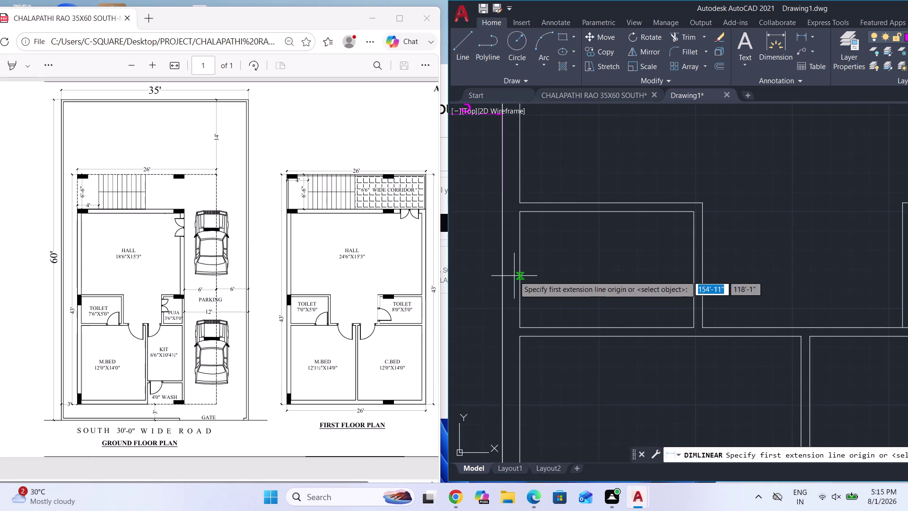
click(521, 271)
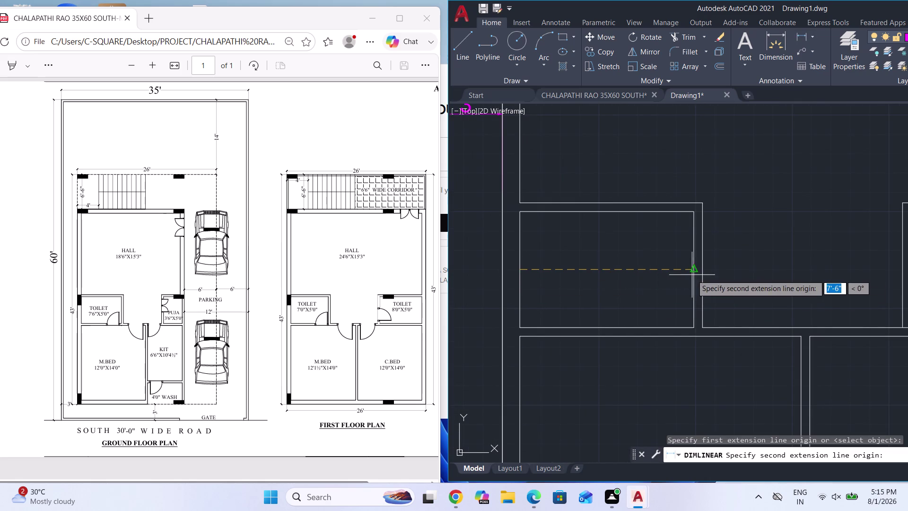
click(693, 273)
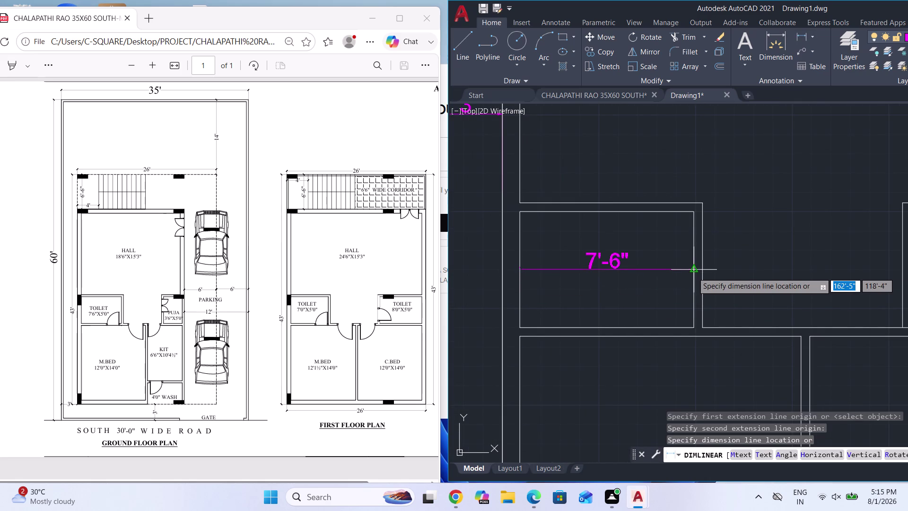
key(Escape)
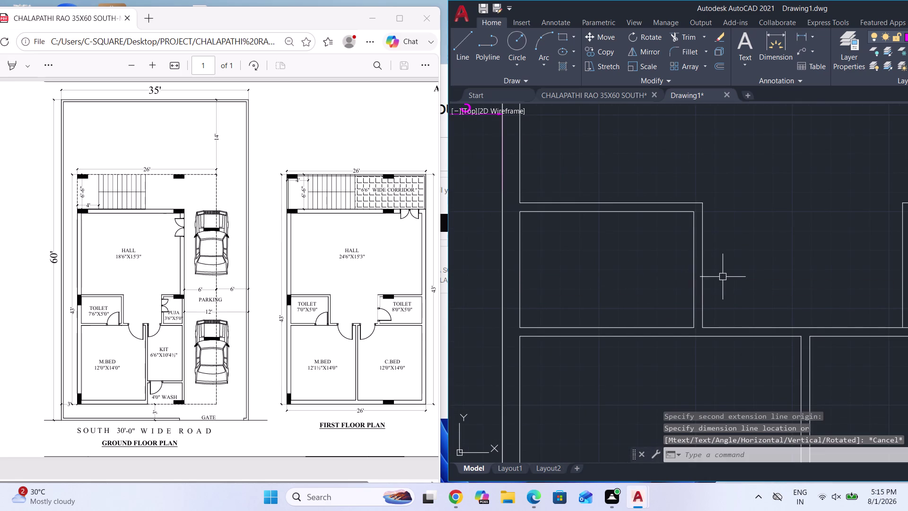
Select the room's right wall lines for a stretch, then abandon the first attempt.
click(727, 291)
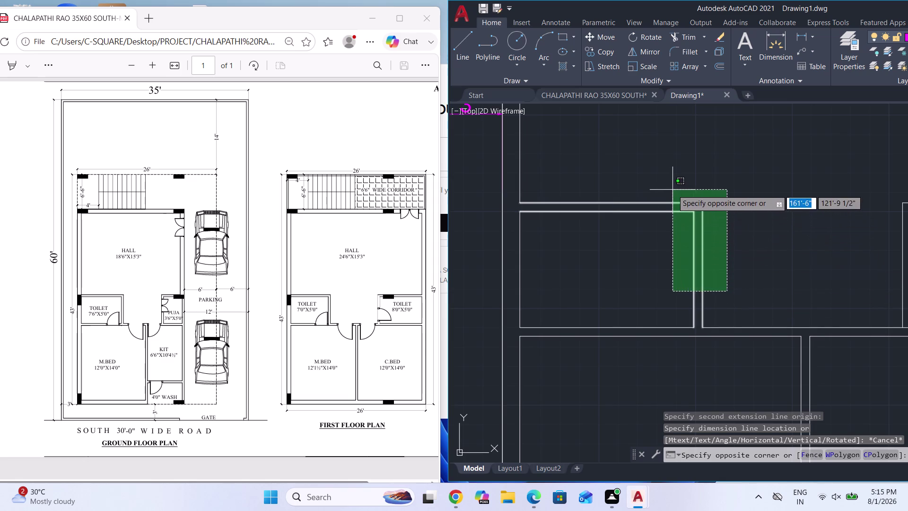
click(672, 189)
key(s)
key(Return)
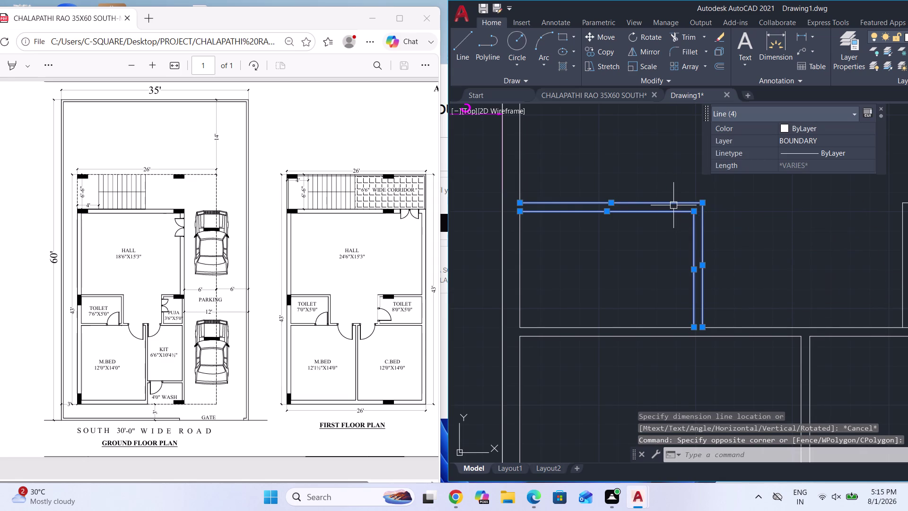
click(693, 260)
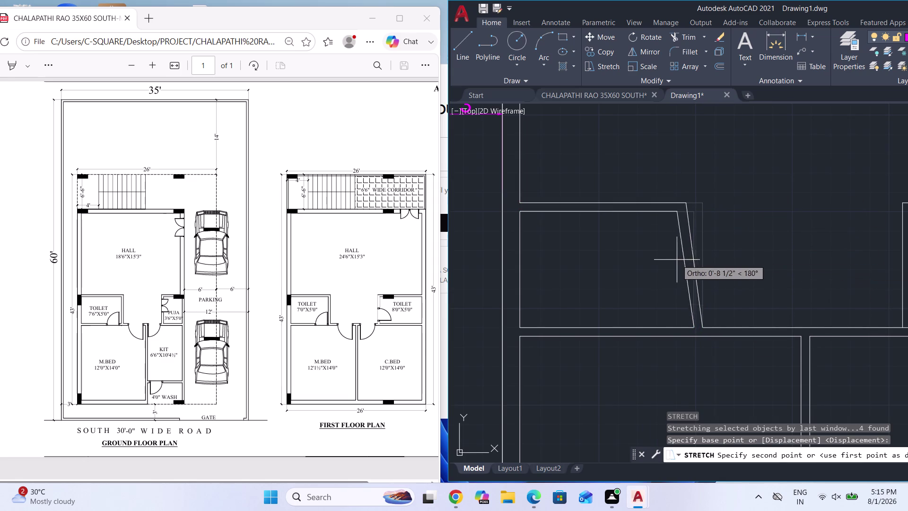
key(Escape)
Stretch the seven right-wall lines 6" to the left from a base point on the wall.
scroll(down, 3)
click(716, 352)
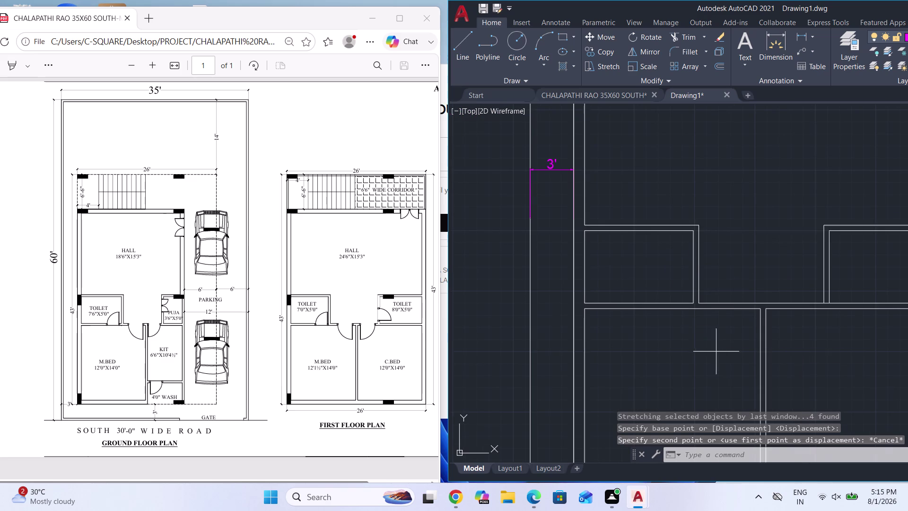
click(653, 207)
key(s)
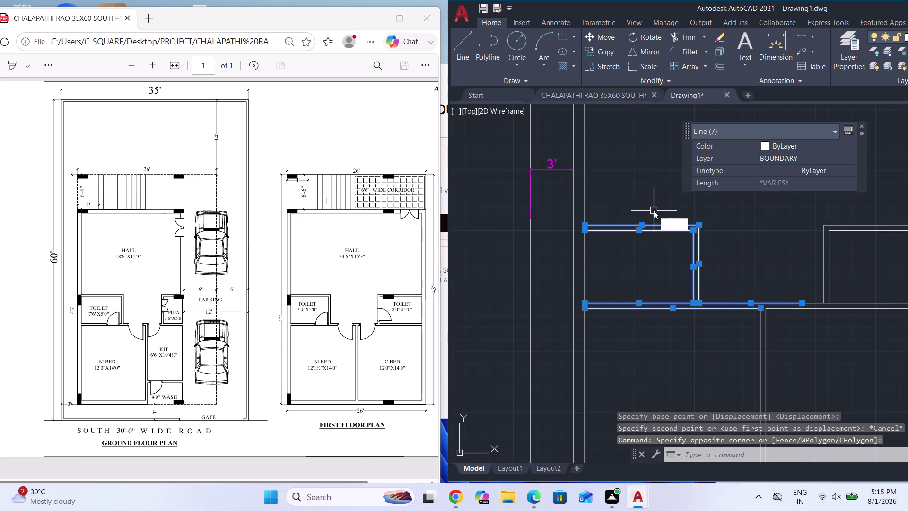
key(Return)
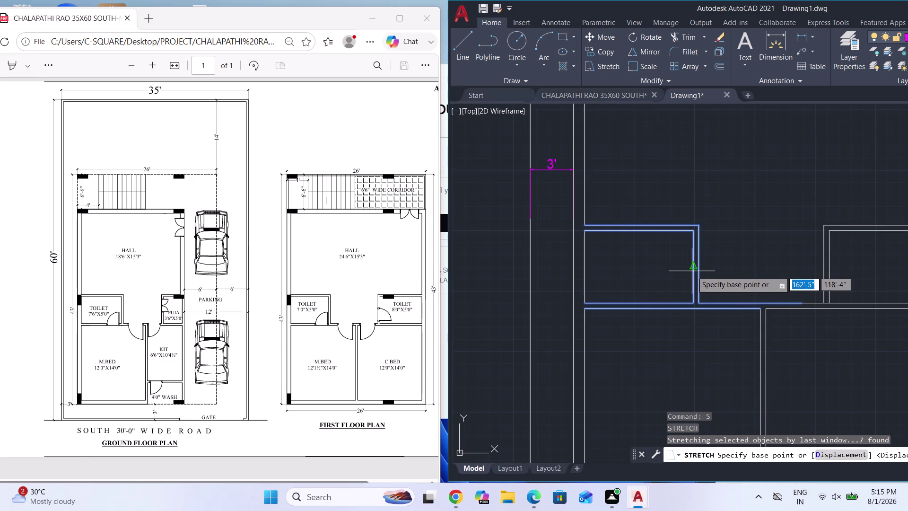
click(693, 266)
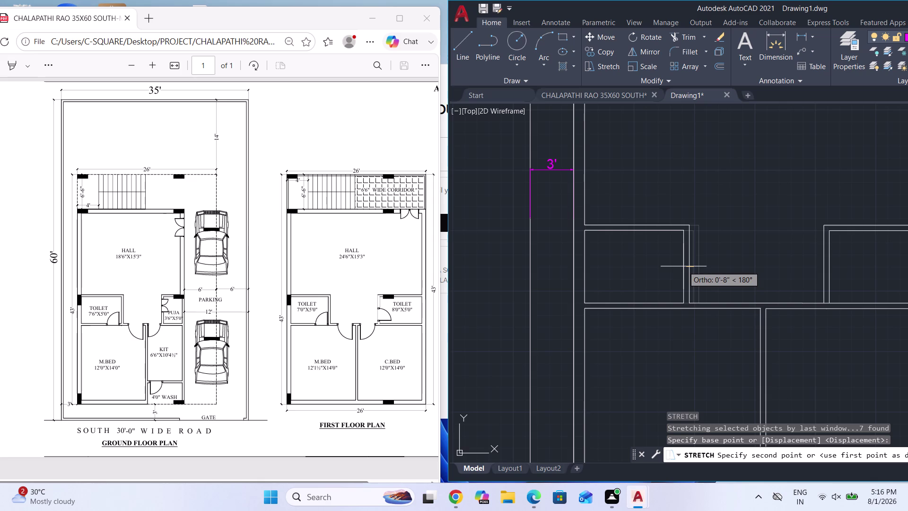
key(6)
key(shift+quotedbl)
key(Return)
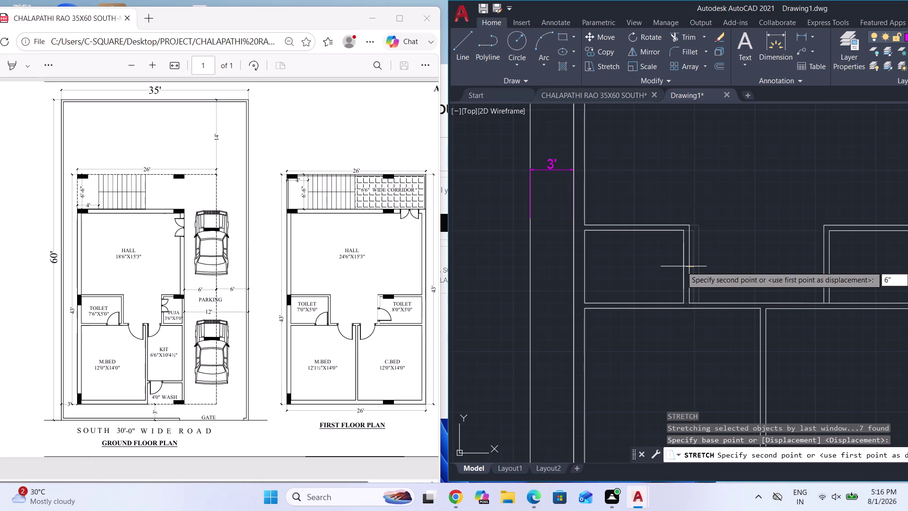
key(Escape)
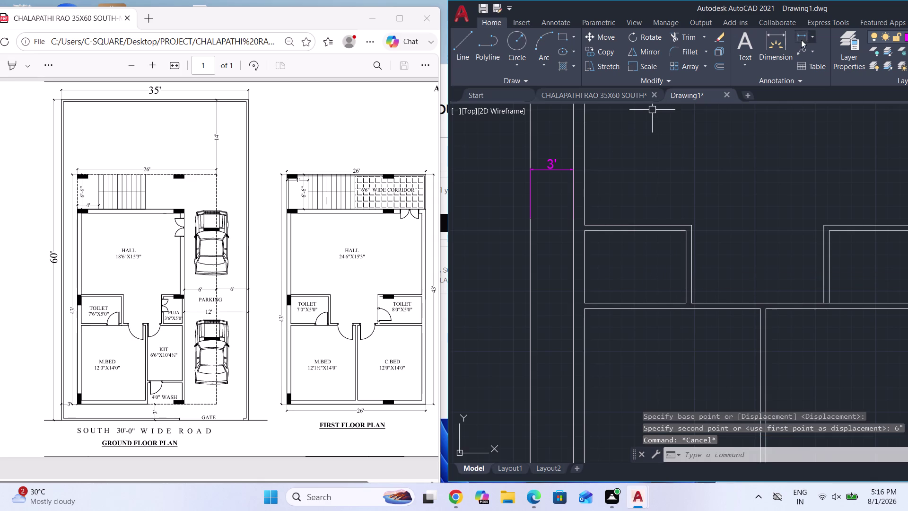
click(797, 40)
scroll(up, 3)
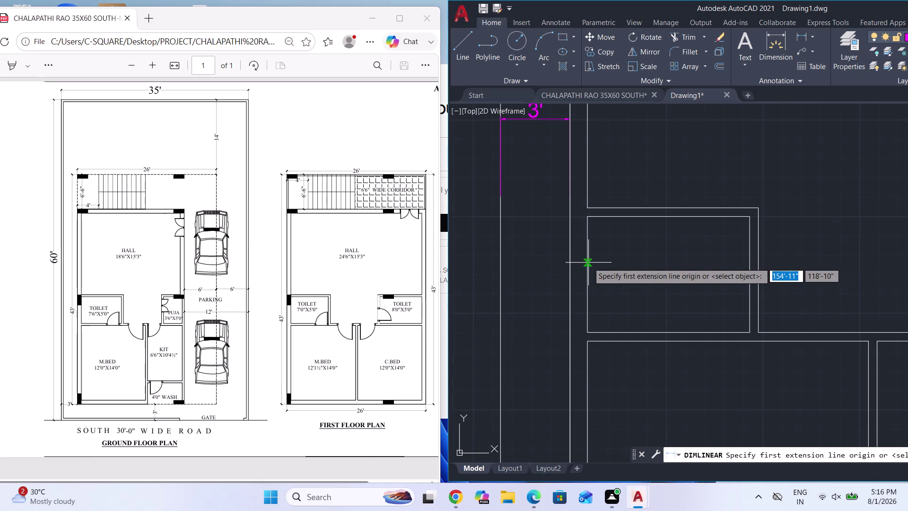
click(587, 263)
click(750, 264)
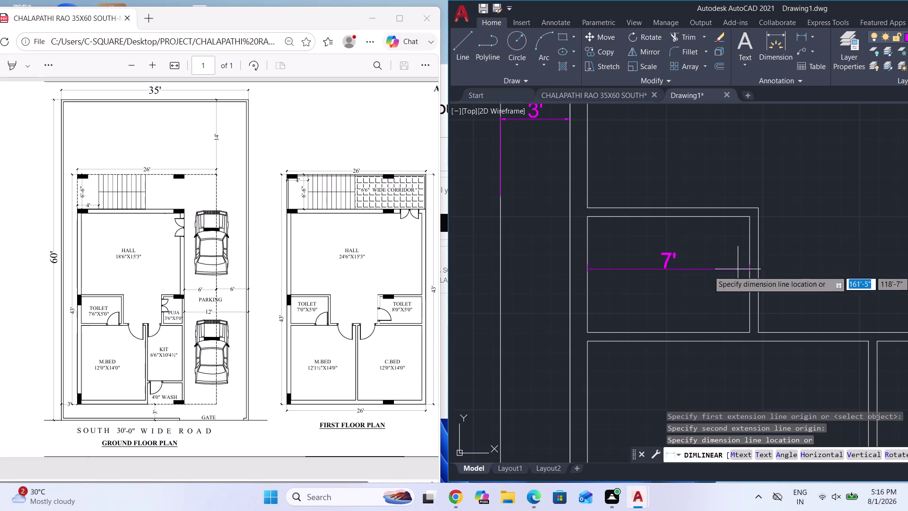
key(Escape)
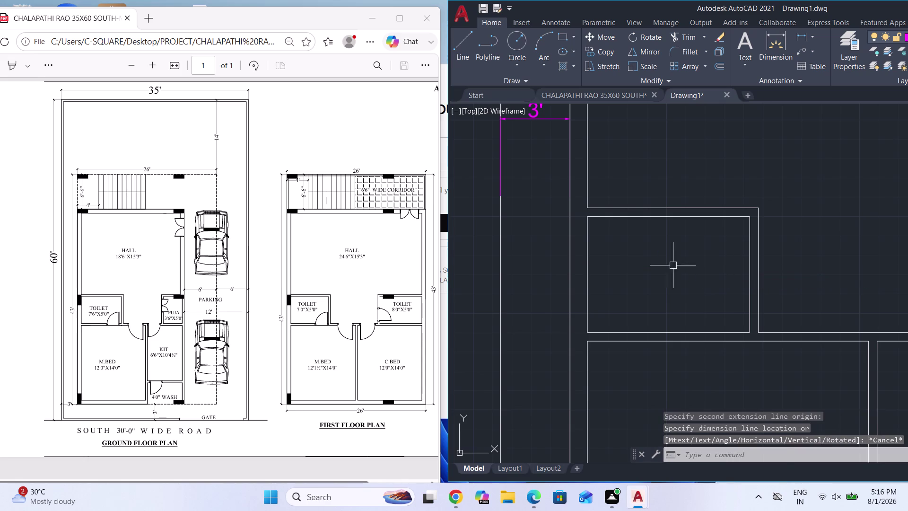
scroll(down, 3)
scroll(down, 3)
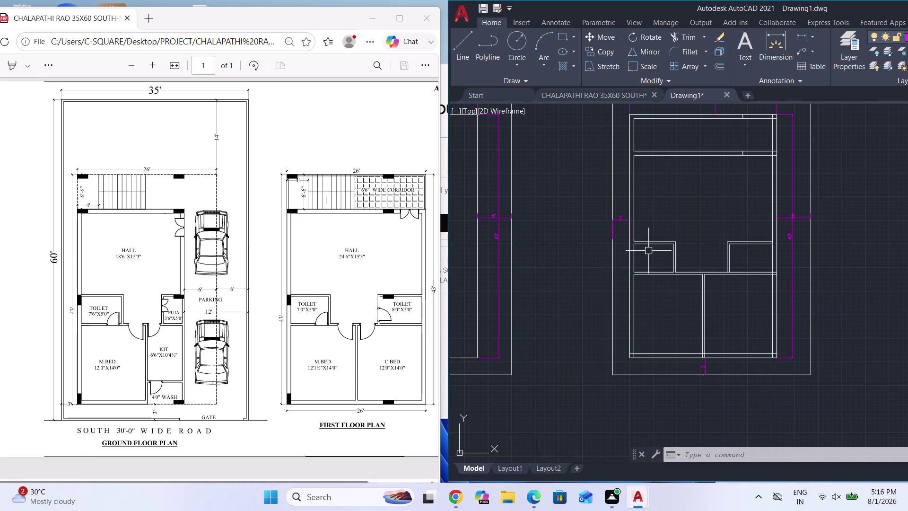
Zoom into the leftmost plan copy and clear any pending commands.
key(Escape)
scroll(down, 3)
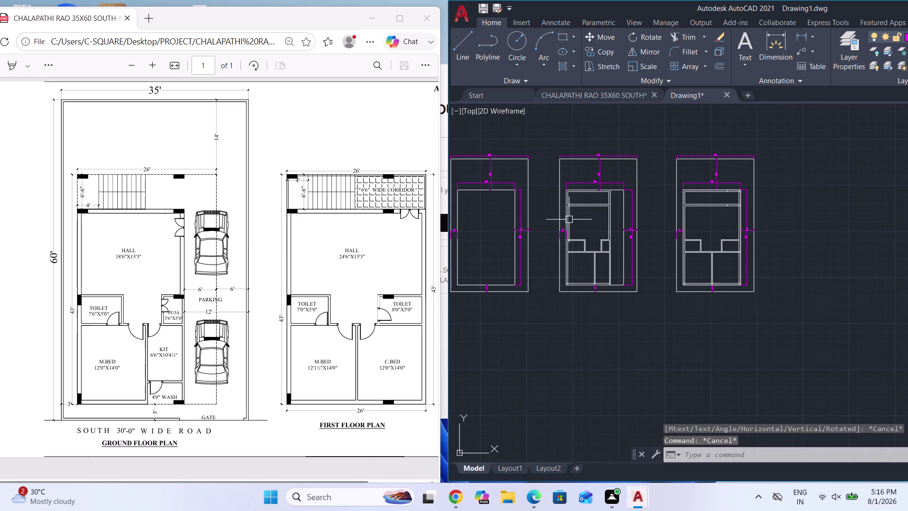
scroll(up, 3)
scroll(up, 3)
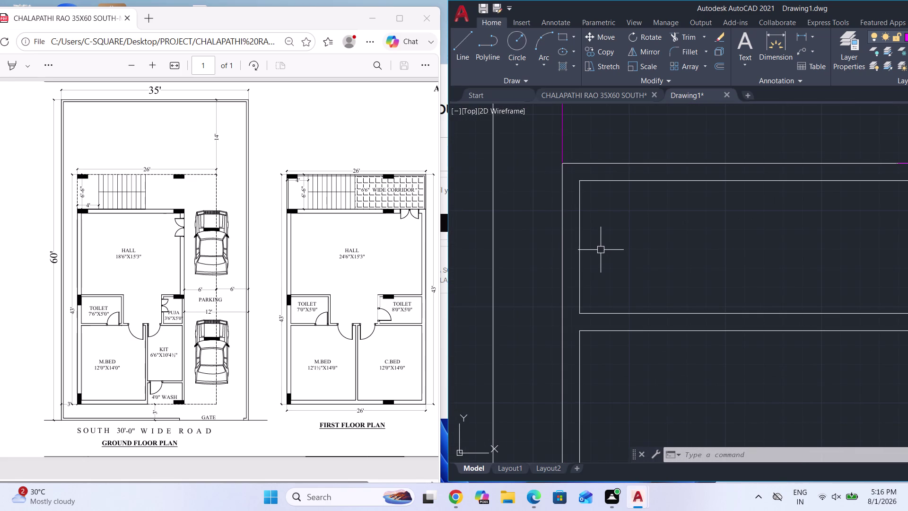
key(Escape)
key(Escape)
key(Escape)
key(Escape)
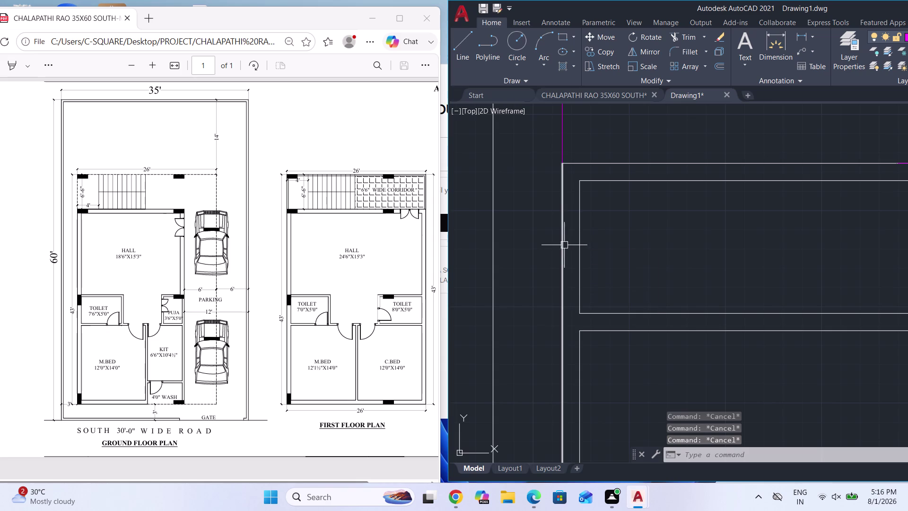
Extend two horizontal wall lines to the outer boundary with EX, using all lines as boundaries.
text(EX)
key(Return)
key(Return)
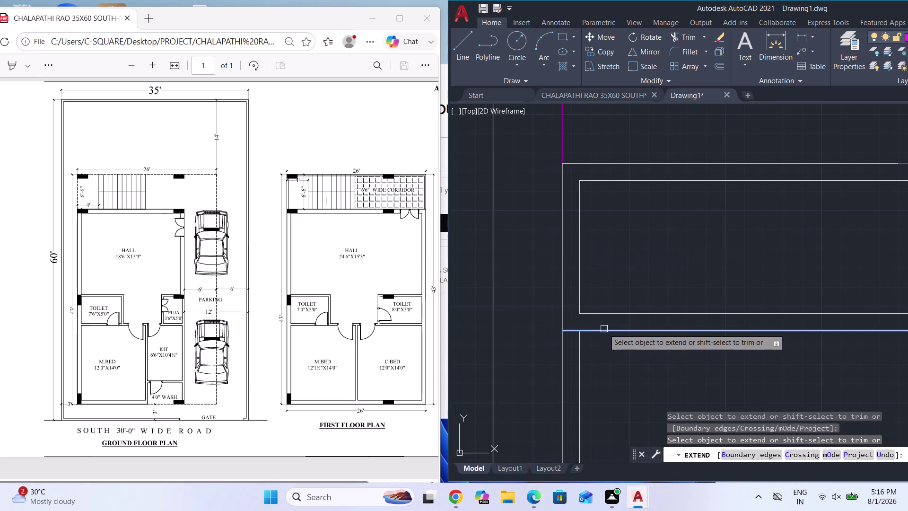
click(590, 316)
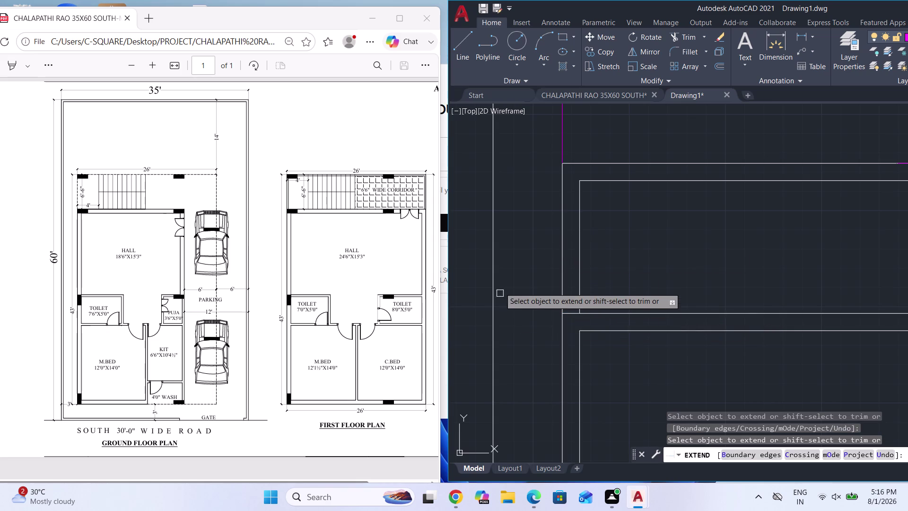
scroll(down, 3)
scroll(up, 3)
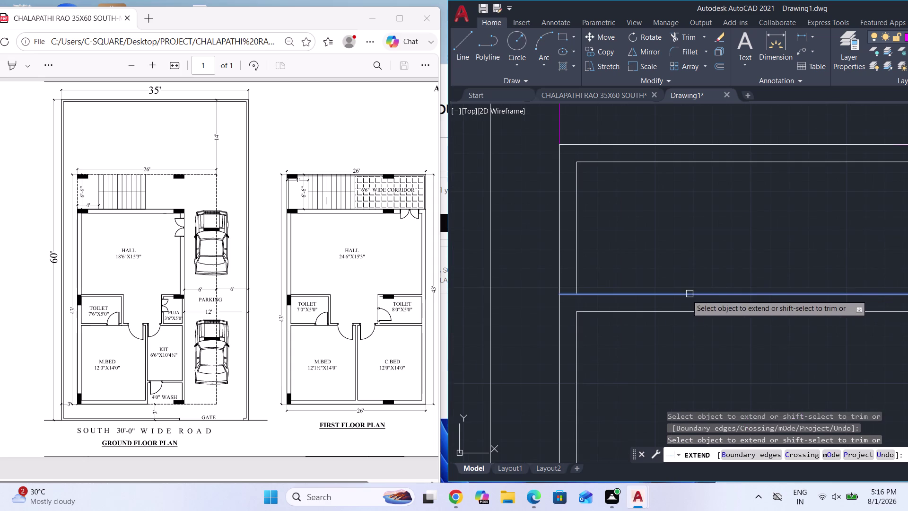
click(676, 296)
key(Escape)
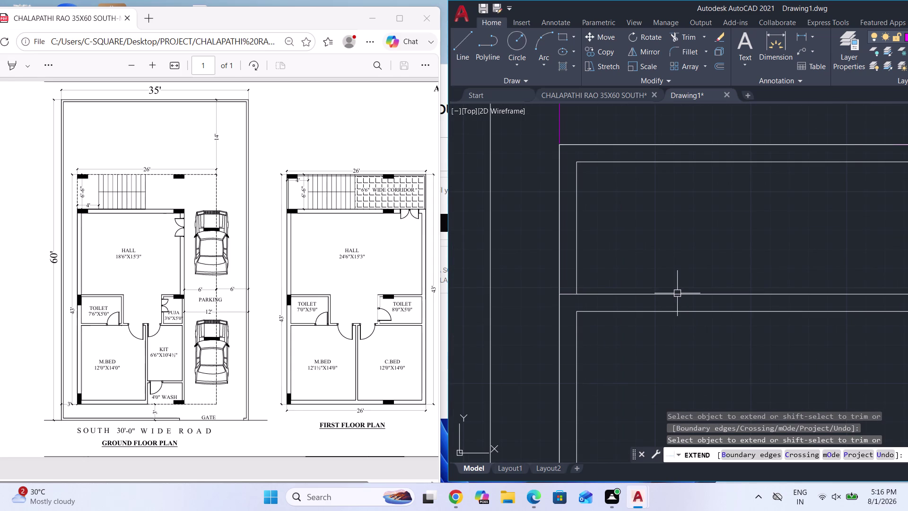